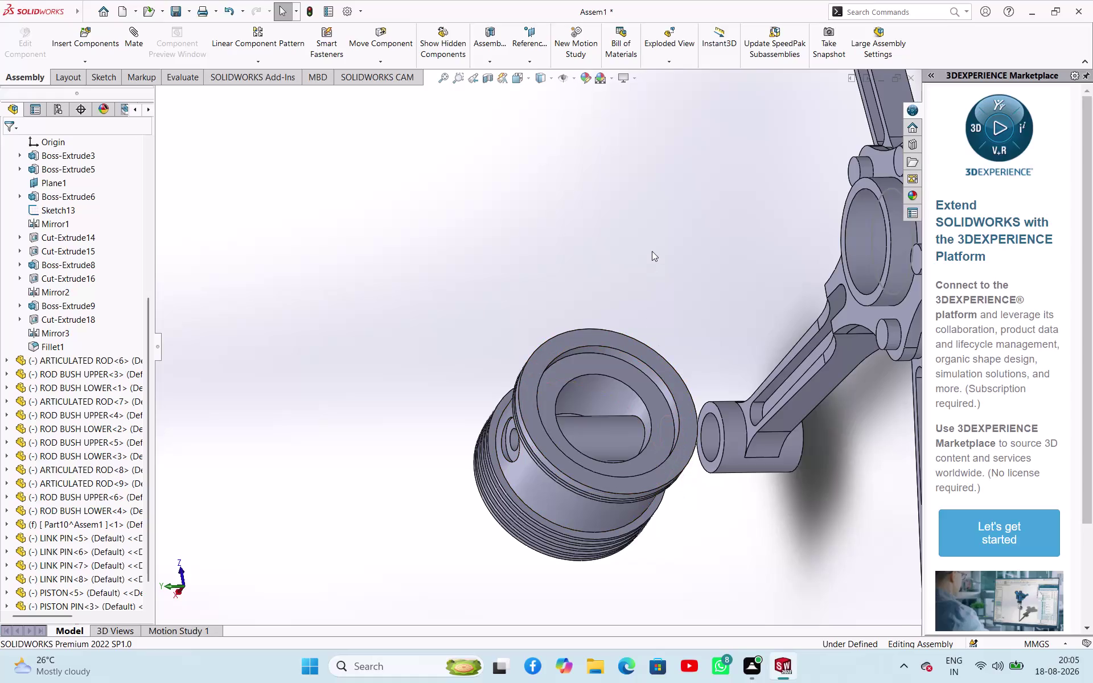
Look around the radial engine assembly, then switch to the PISTON part window.
middle_drag(652, 251, 590, 340)
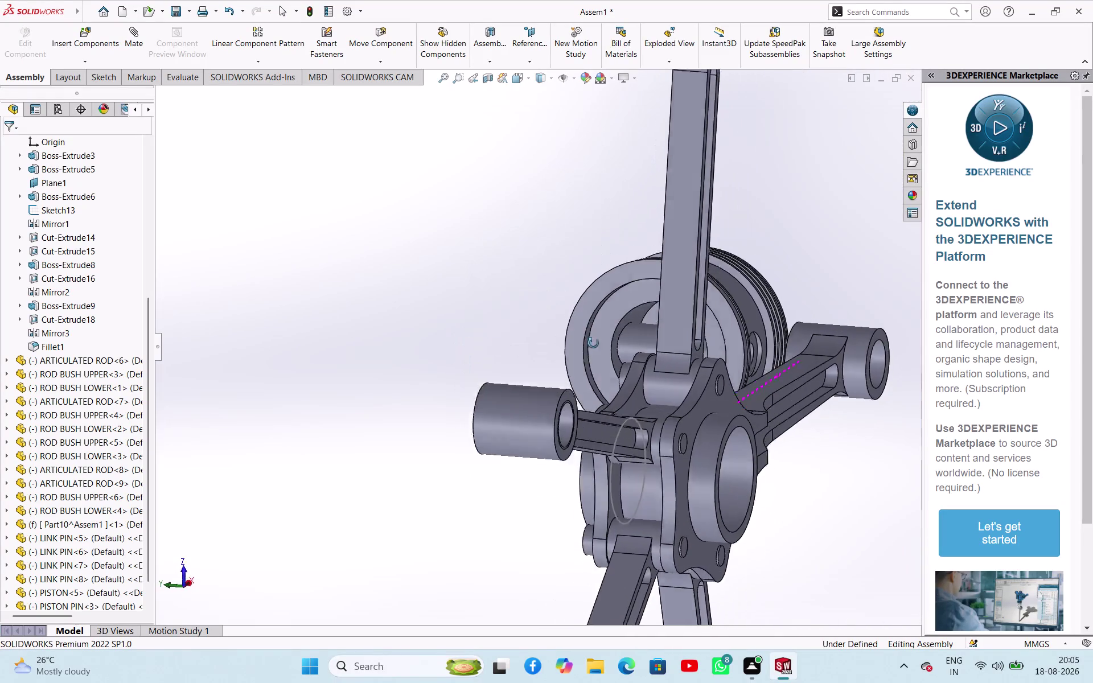
middle_drag(590, 340, 651, 349)
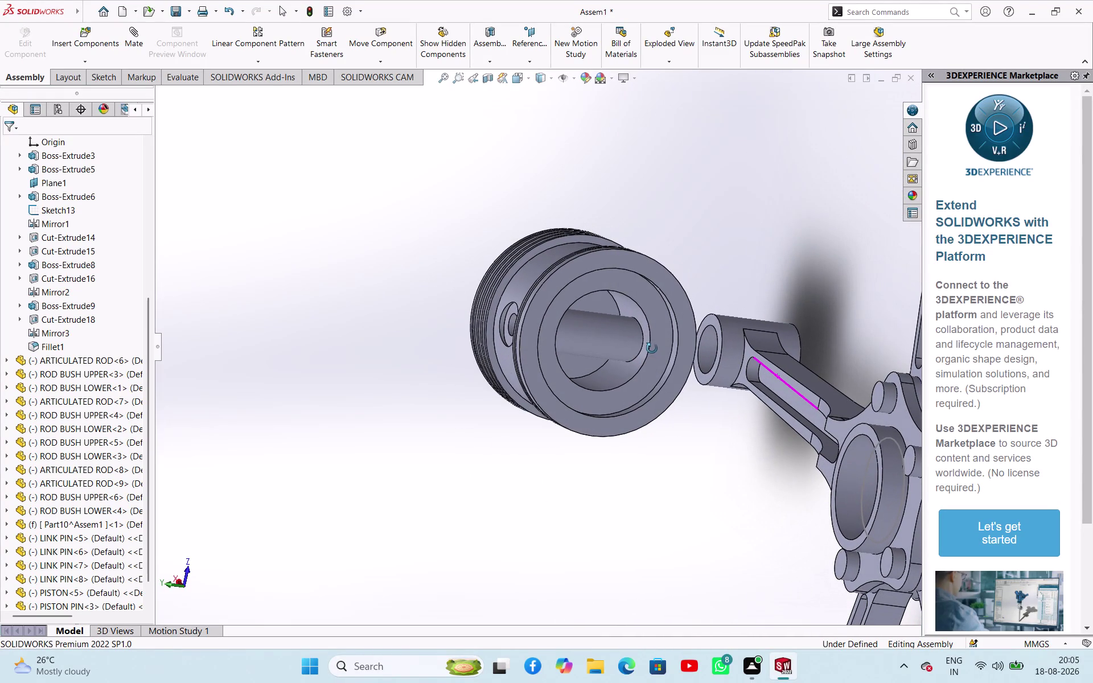
middle_drag(652, 349, 655, 349)
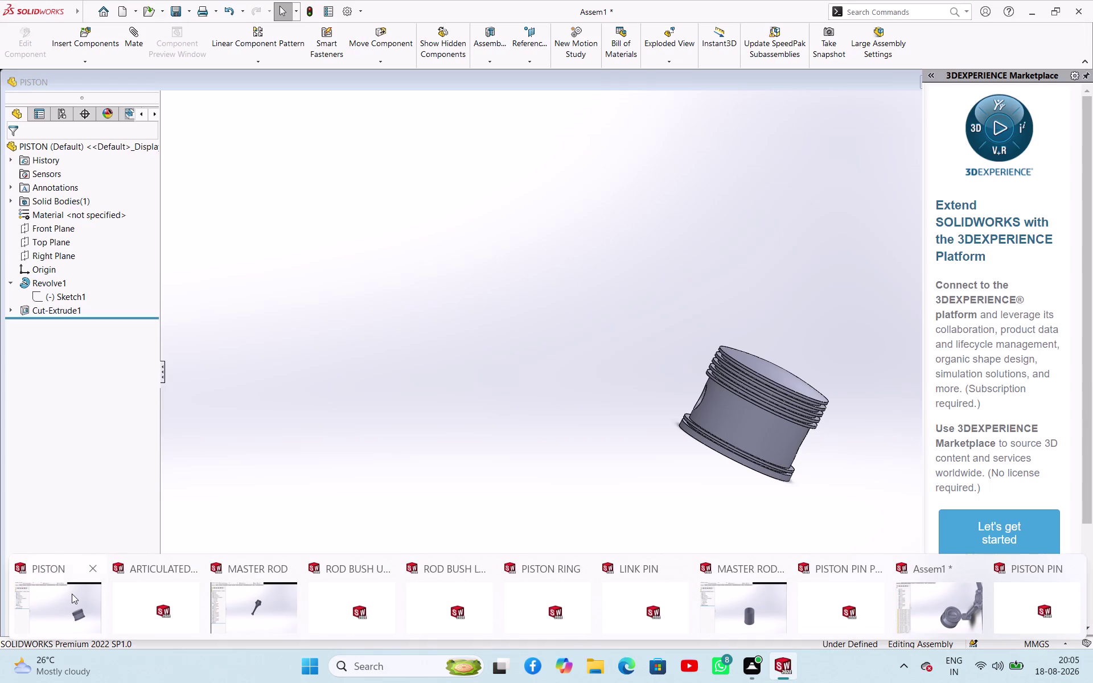
click(72, 594)
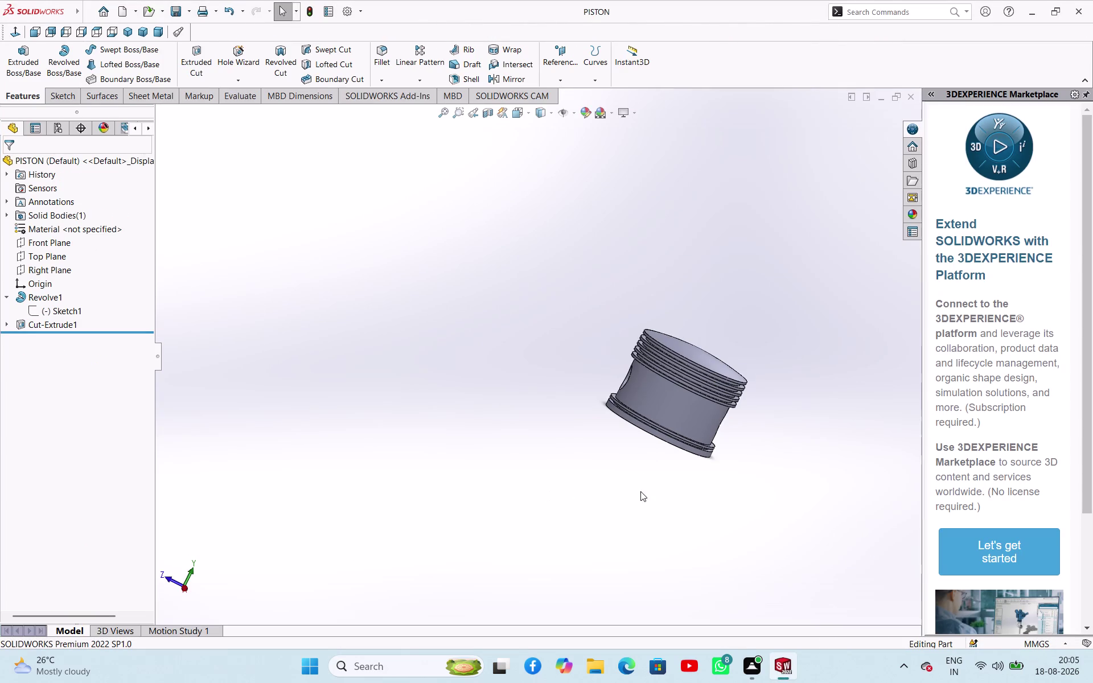
Open Sketch7 on the piston's Front Plane.
middle_drag(640, 492, 693, 265)
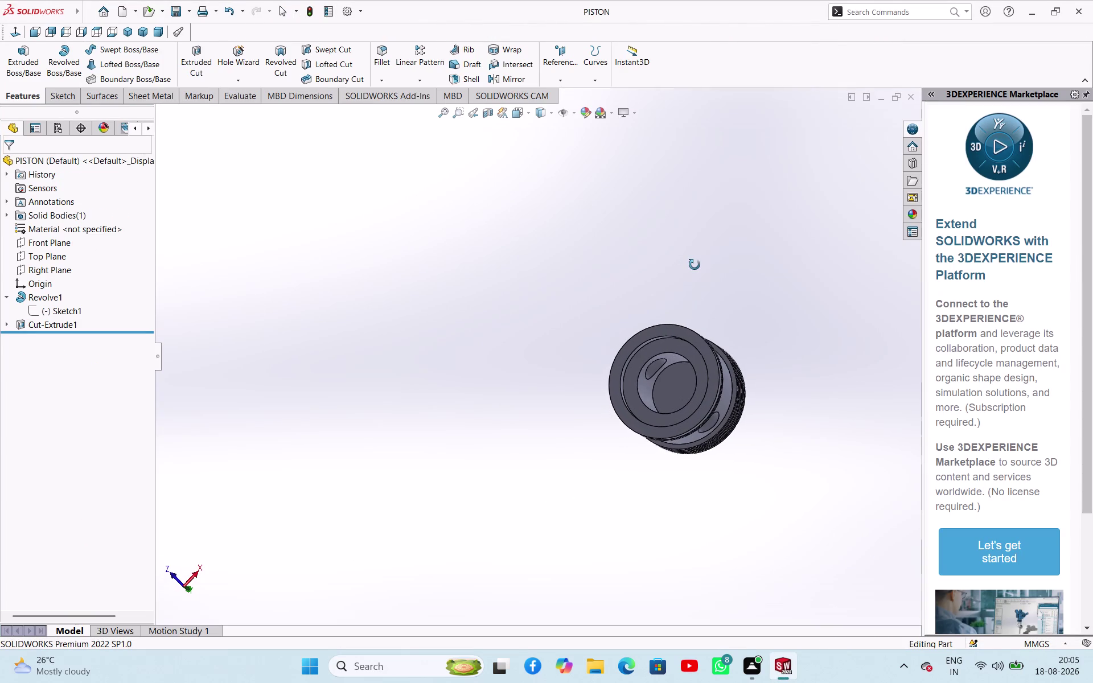
middle_drag(693, 265, 712, 281)
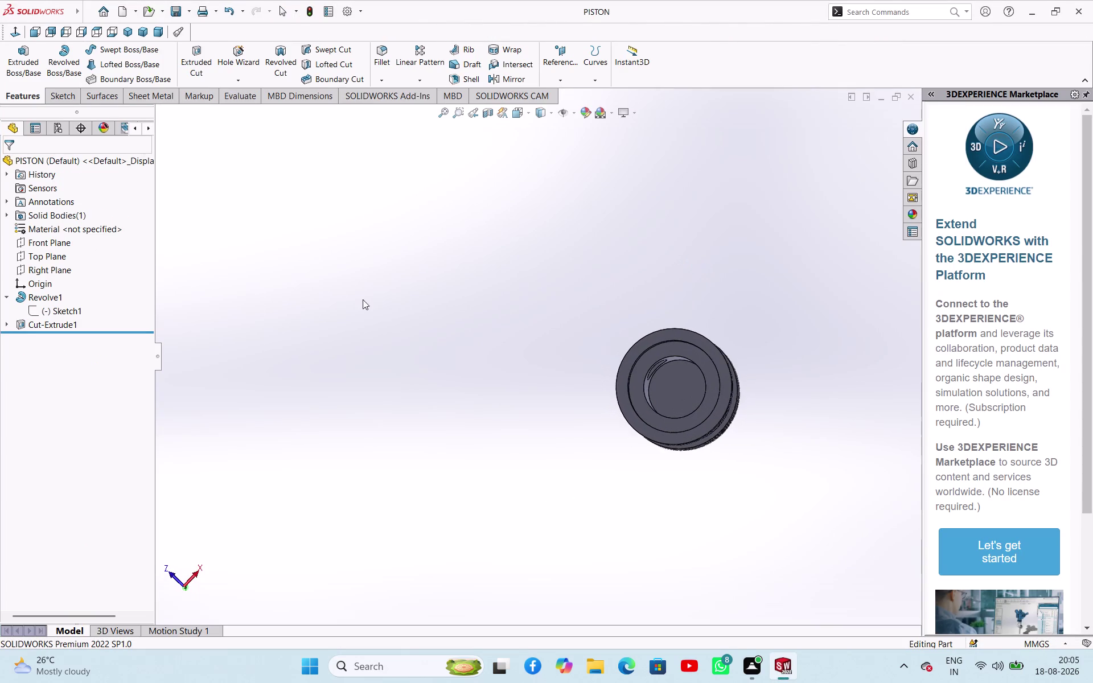
click(64, 248)
middle_drag(300, 278, 369, 399)
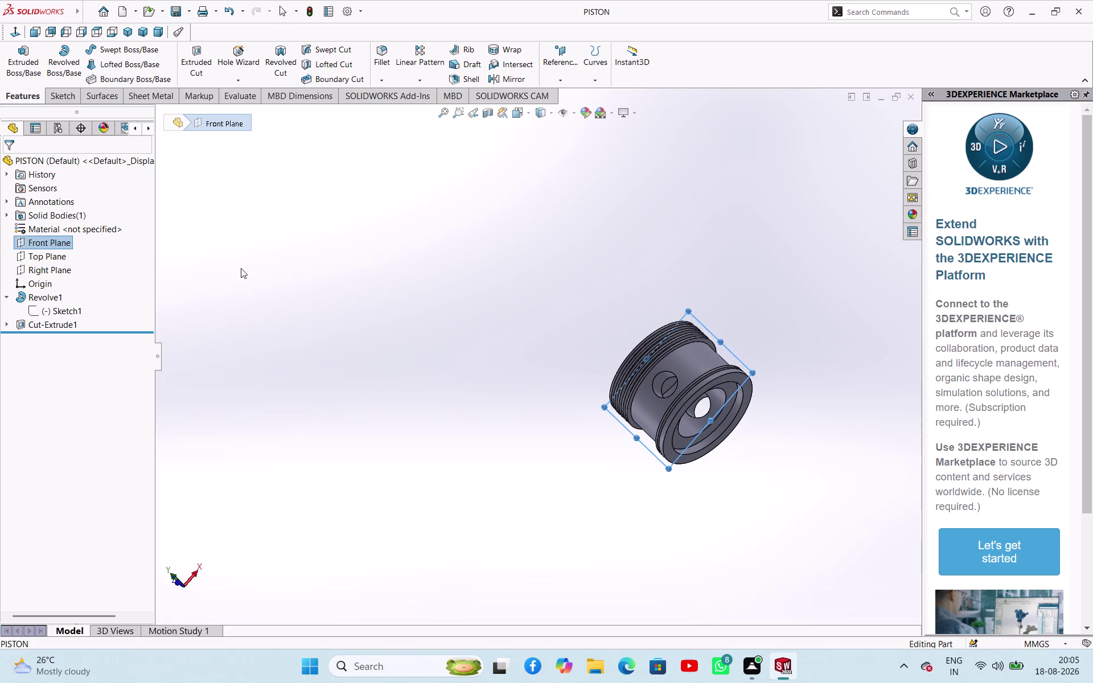
click(223, 258)
click(58, 241)
click(75, 218)
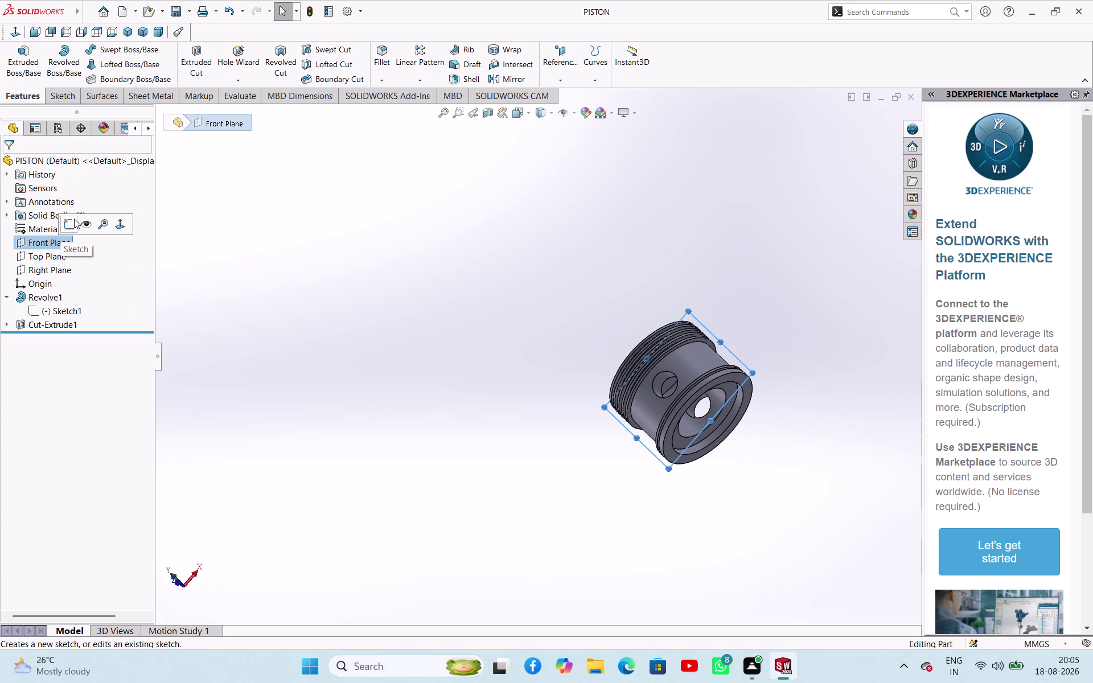
scroll(up, 3)
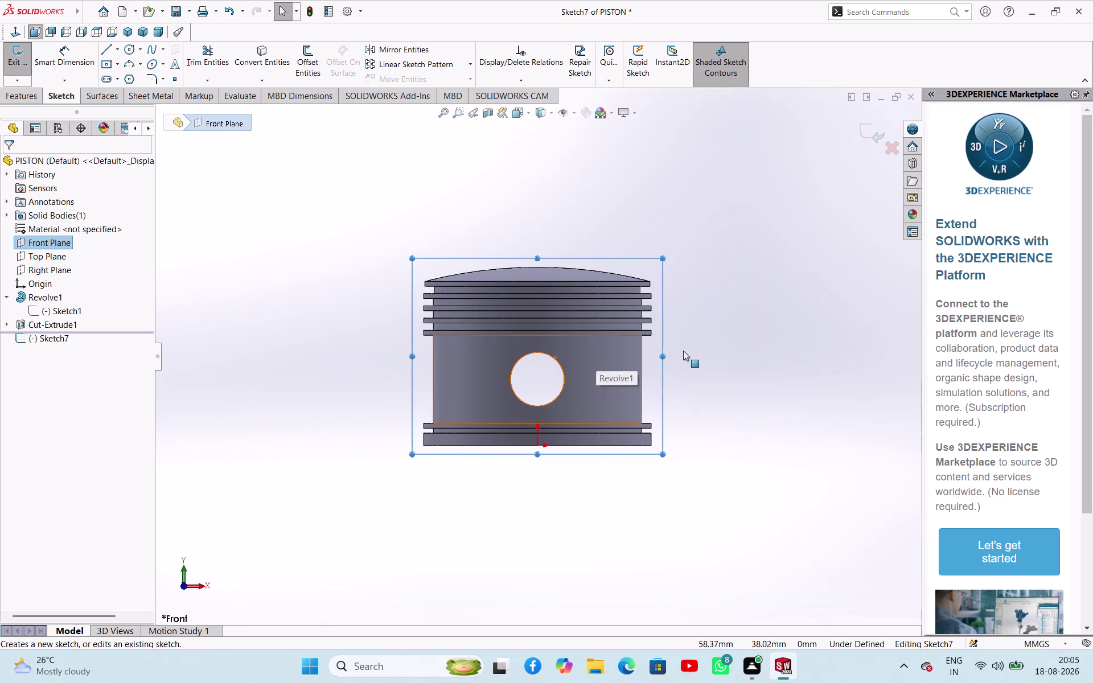
Discard the empty Sketch7 and start a new reference plane.
middle_drag(775, 348, 637, 239)
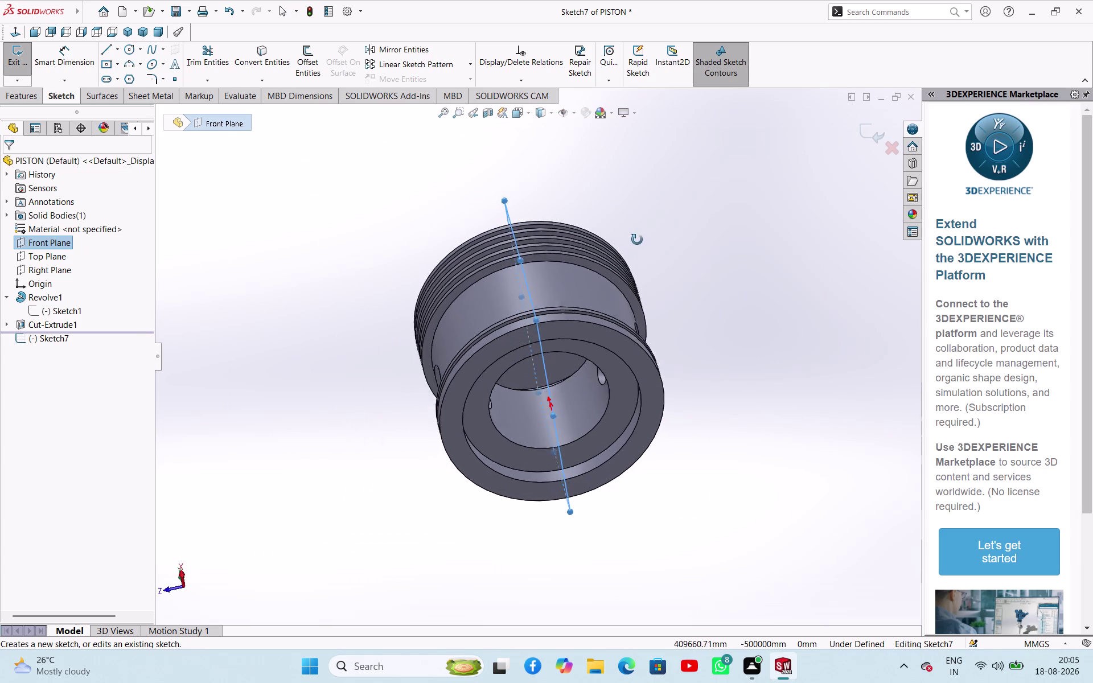
middle_drag(637, 239, 640, 231)
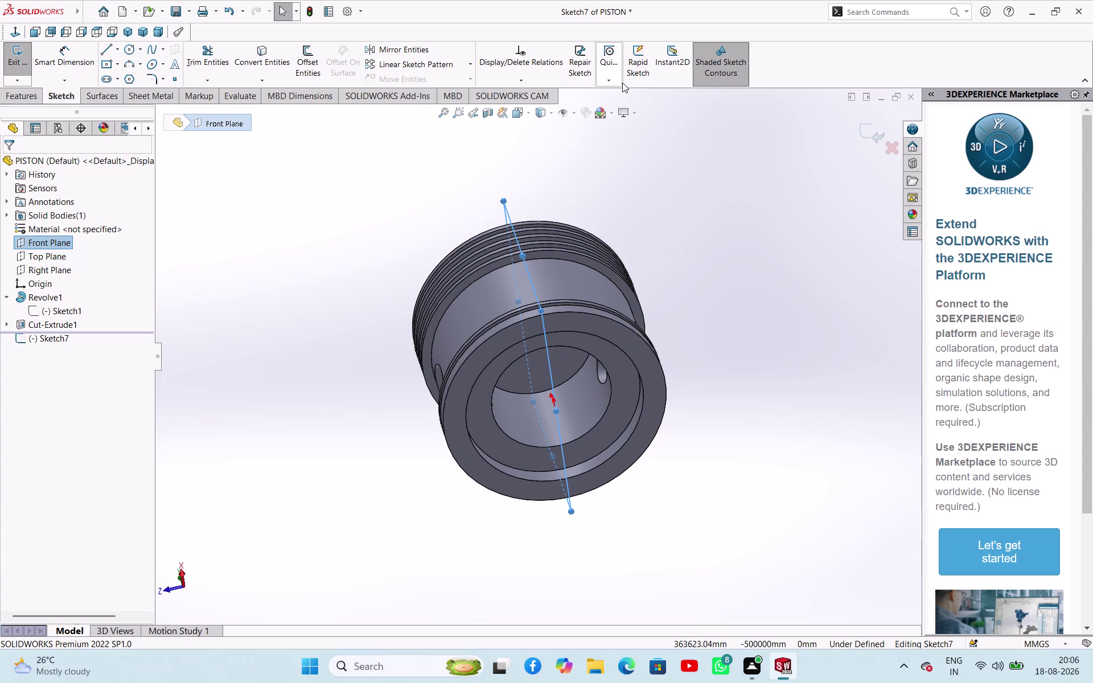
click(24, 59)
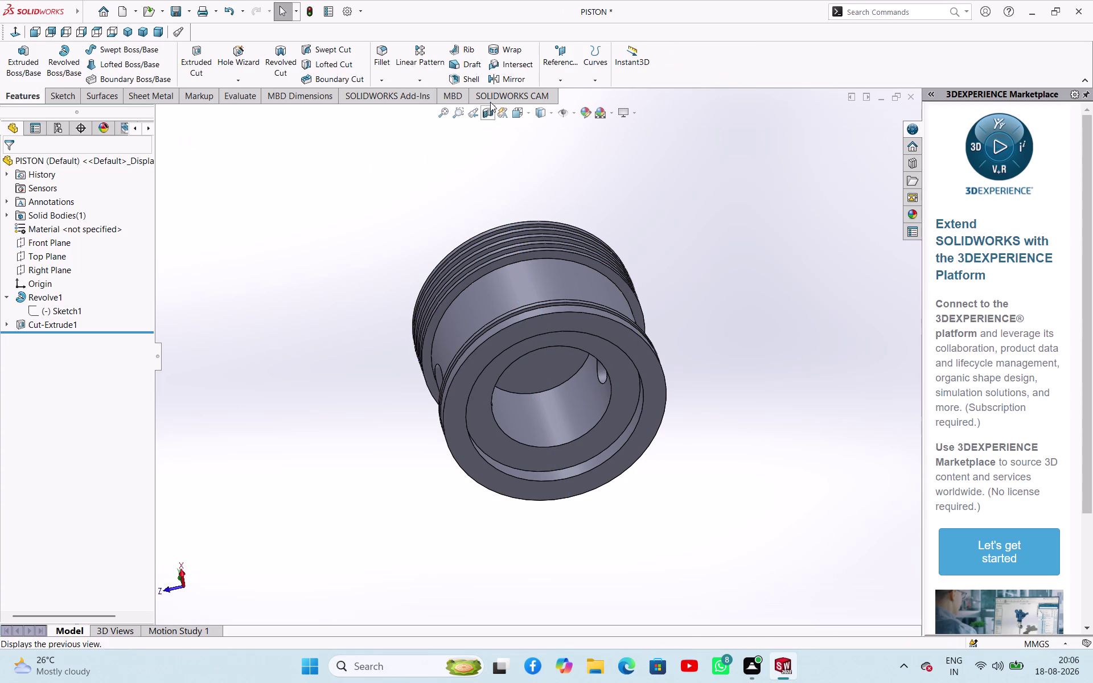
click(552, 55)
click(567, 97)
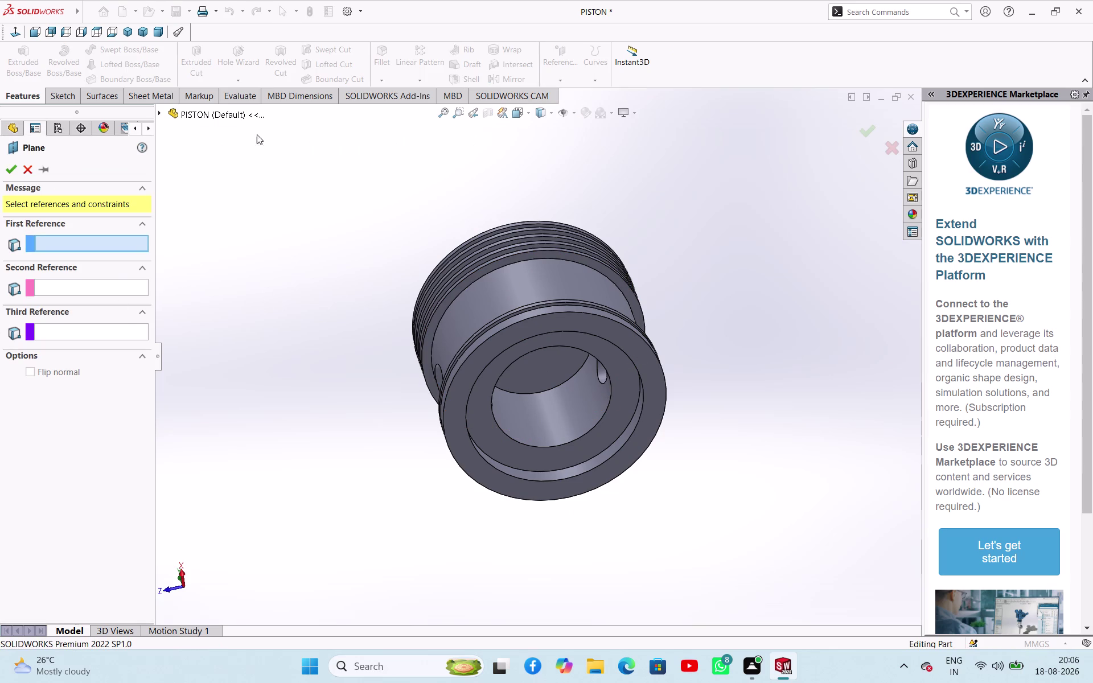
Create Plane2 offset 17.5 mm from the Front Plane and select it.
click(161, 113)
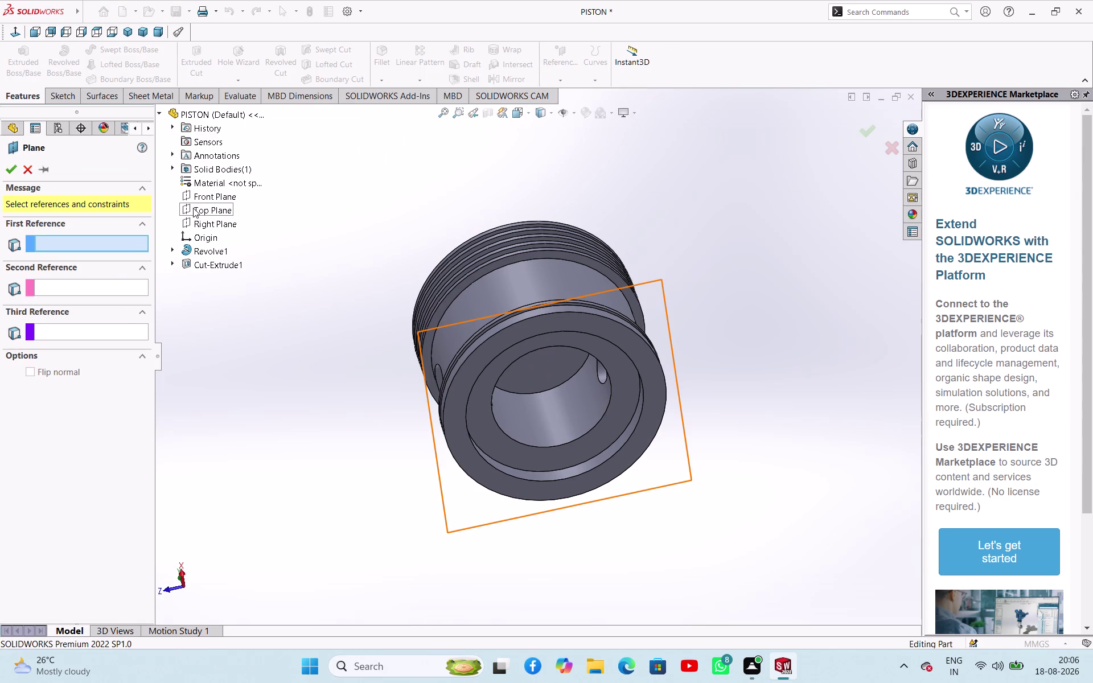
click(198, 198)
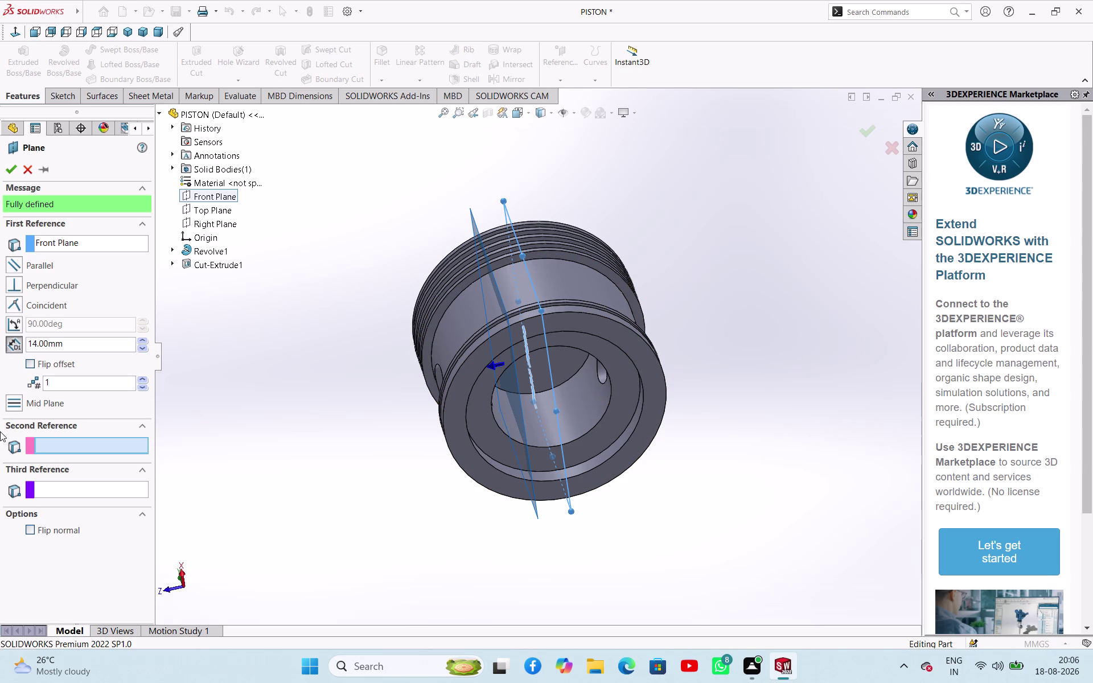
double_click(108, 345)
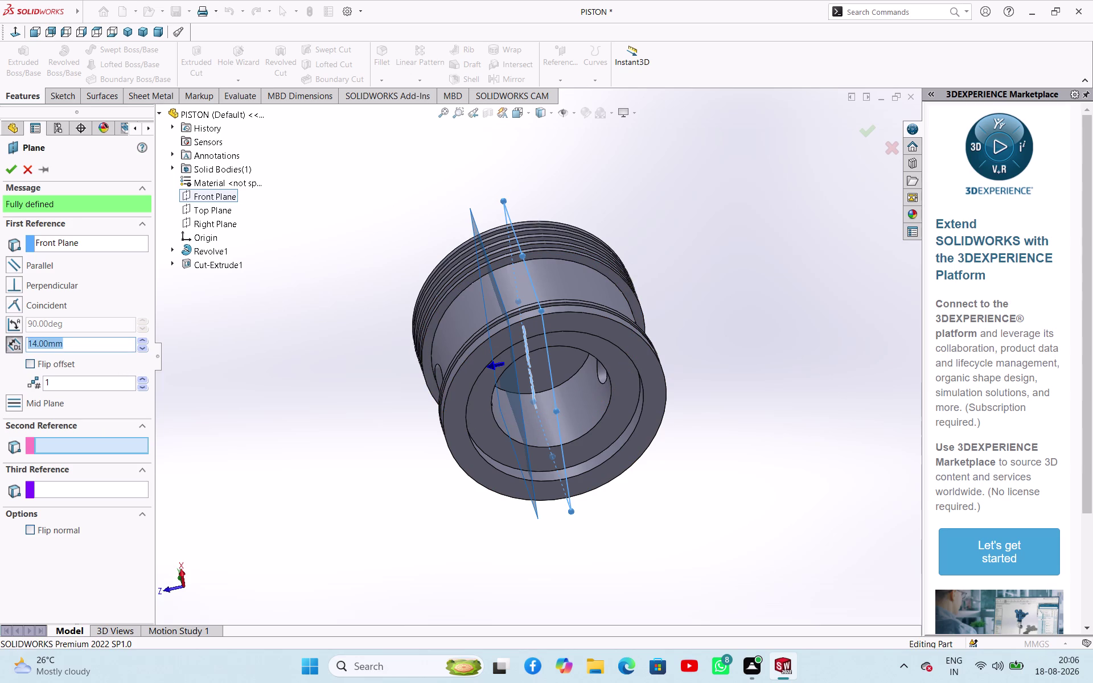
text(17.5)
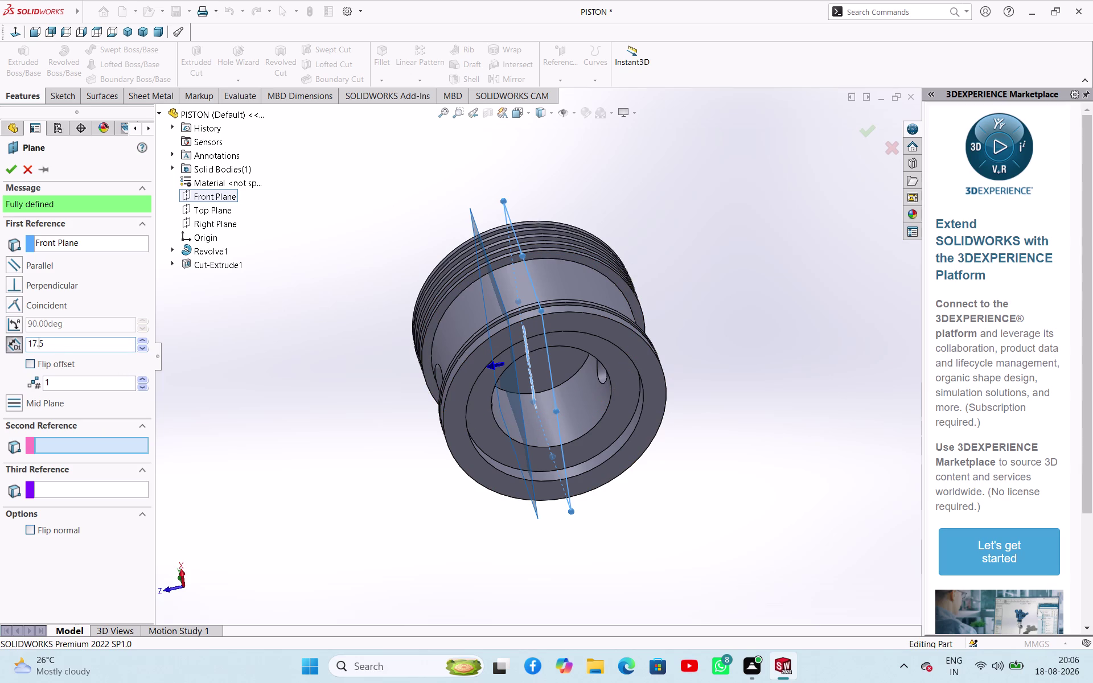
key(Return)
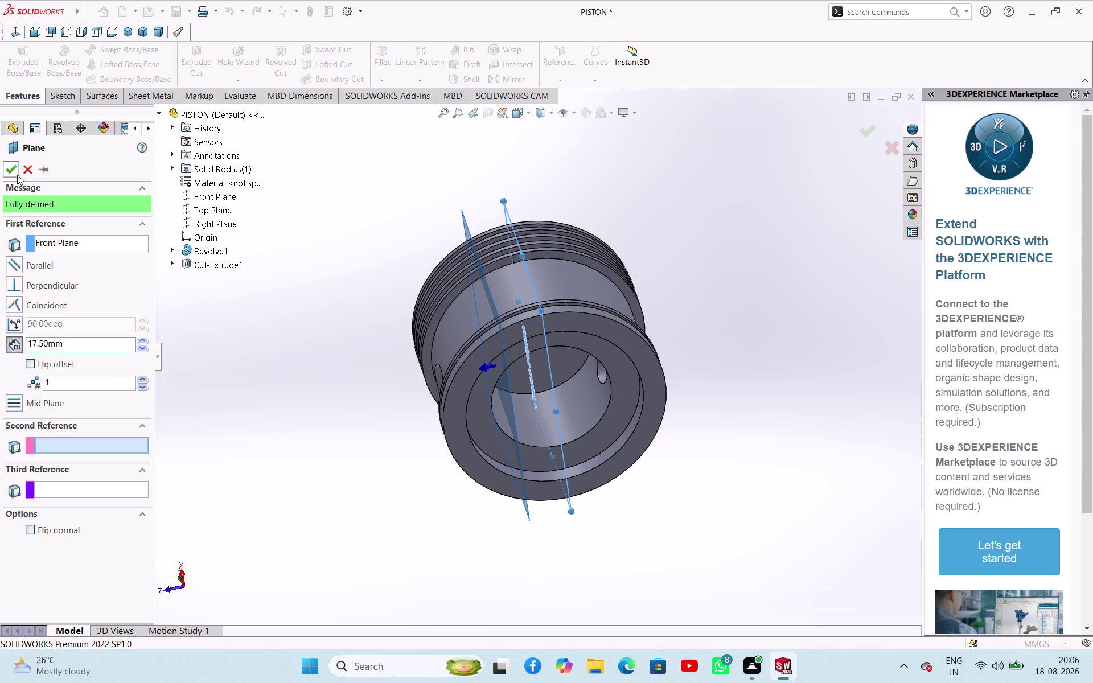
click(17, 174)
click(279, 288)
middle_drag(307, 307, 282, 273)
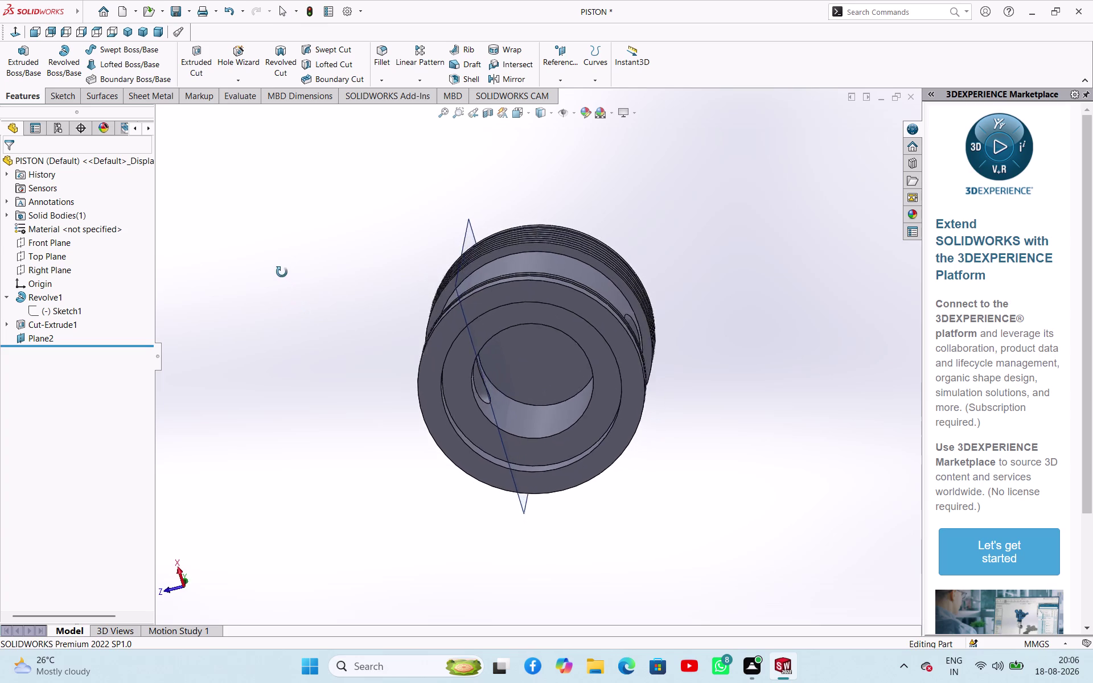
middle_drag(282, 273, 310, 280)
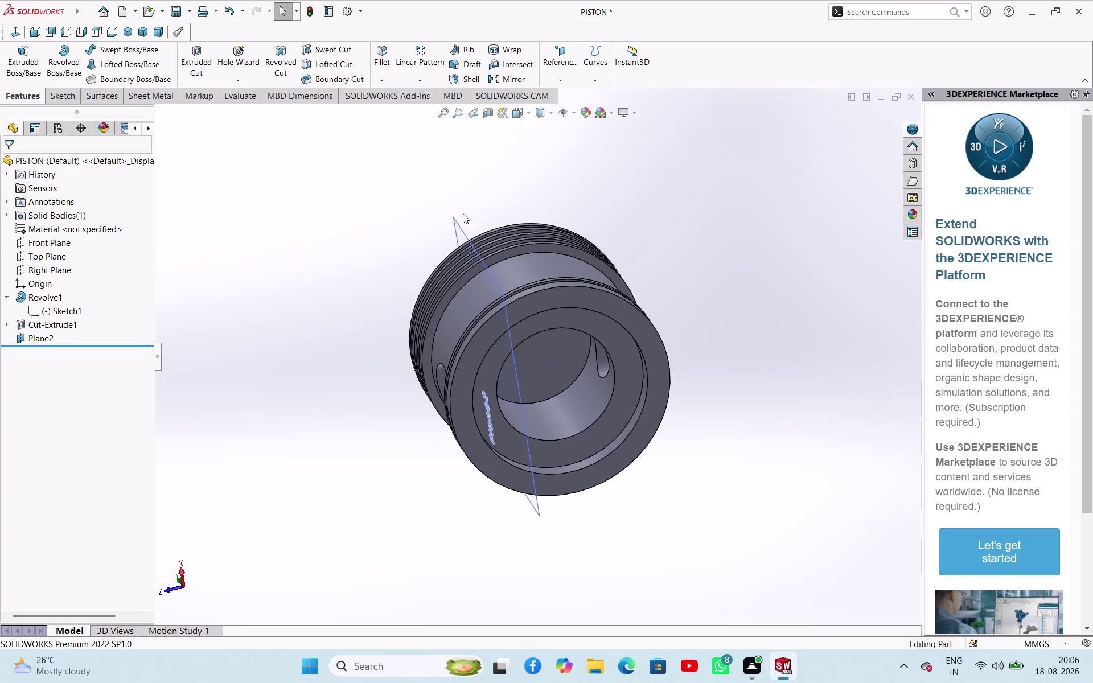
click(457, 230)
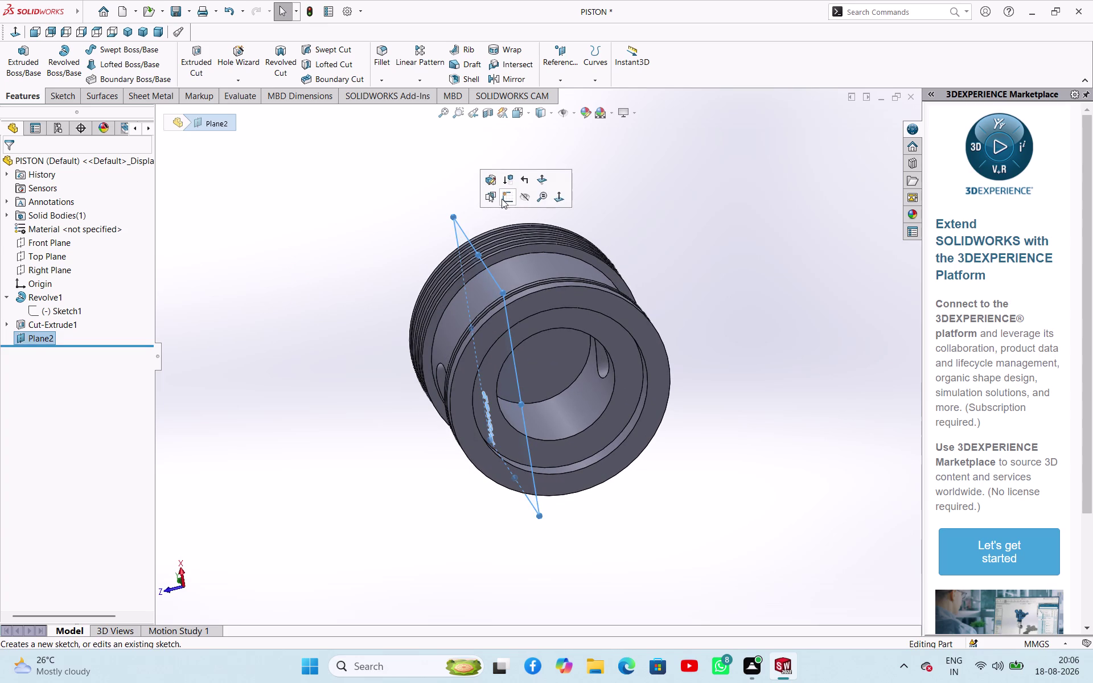
Start a sketch on Plane2 and draw a circle centred on the pin hole.
click(502, 199)
click(217, 250)
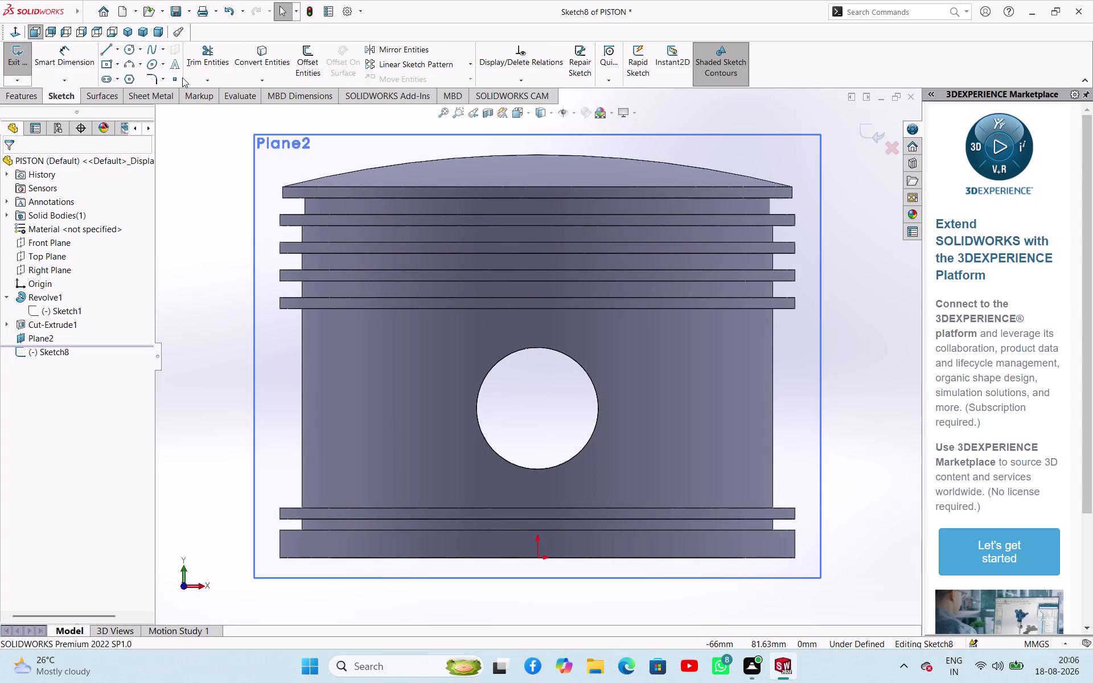
click(131, 52)
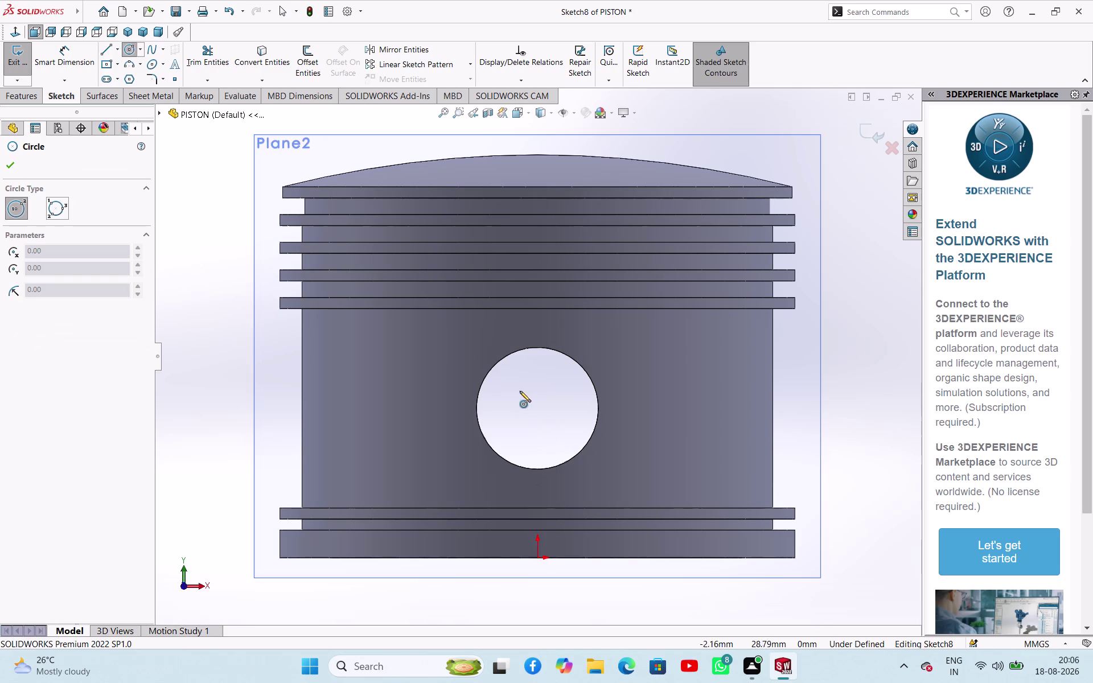
click(536, 412)
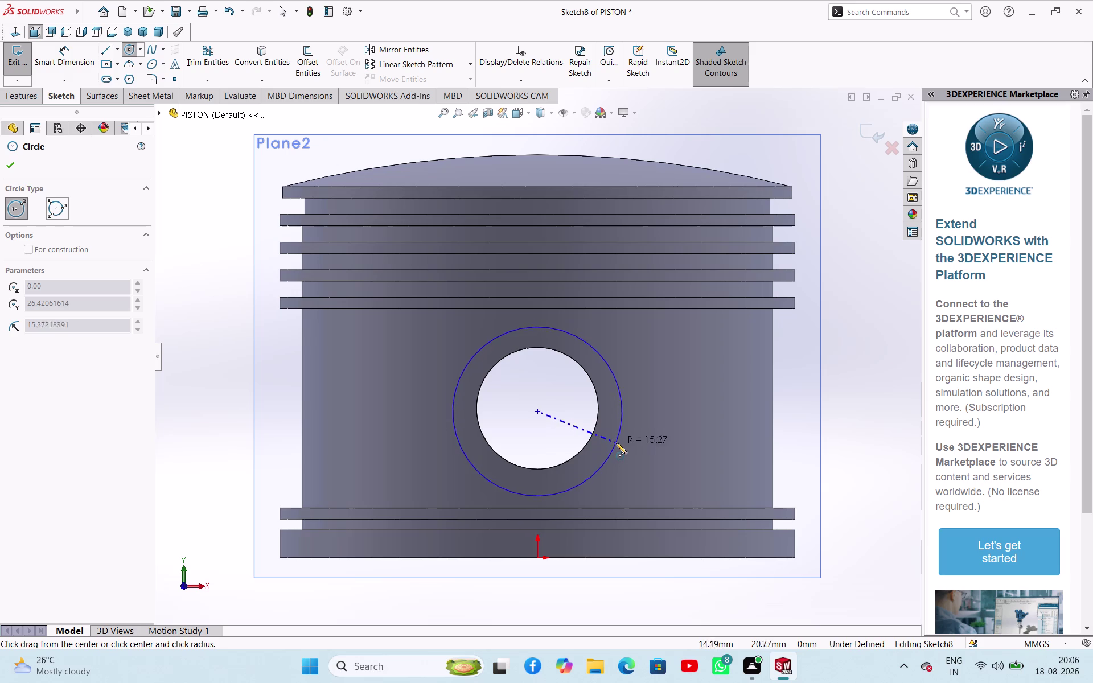
click(635, 432)
right_click(223, 339)
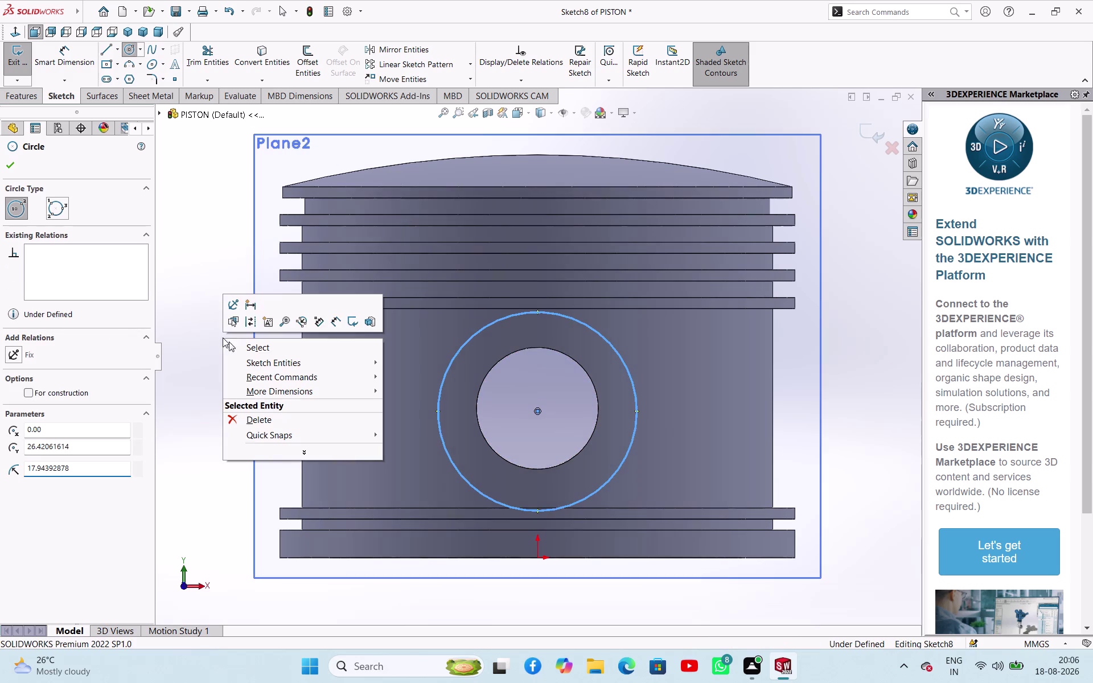
click(231, 342)
right_drag(220, 350, 219, 267)
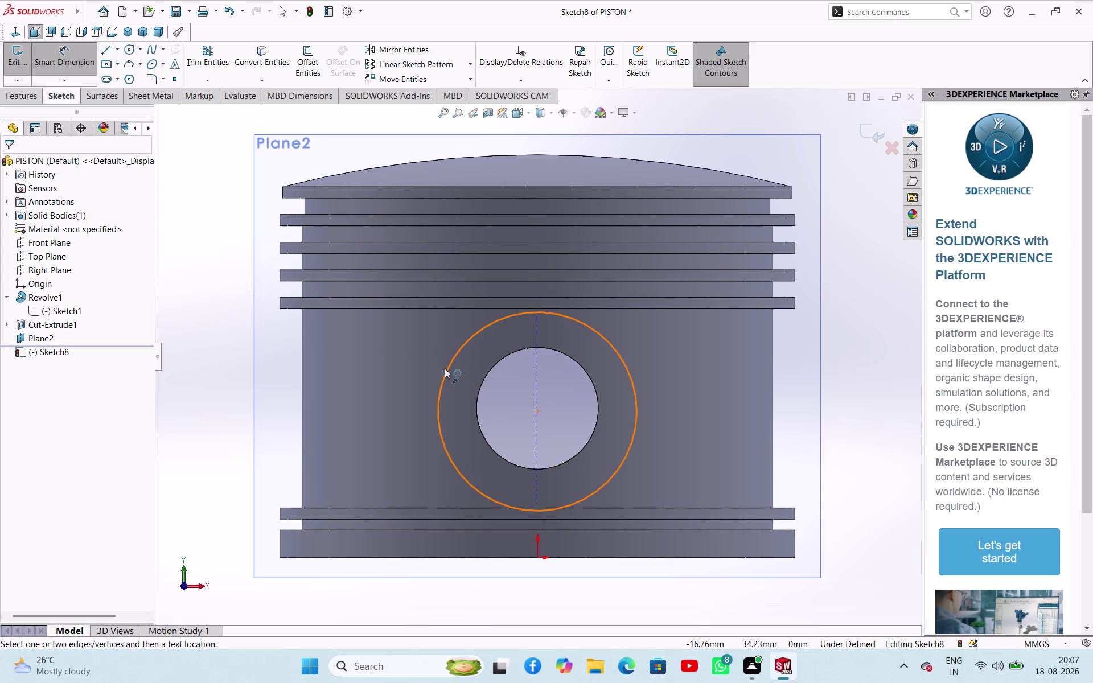
Dimension the circle to 39 mm diameter and exit the sketch.
click(445, 368)
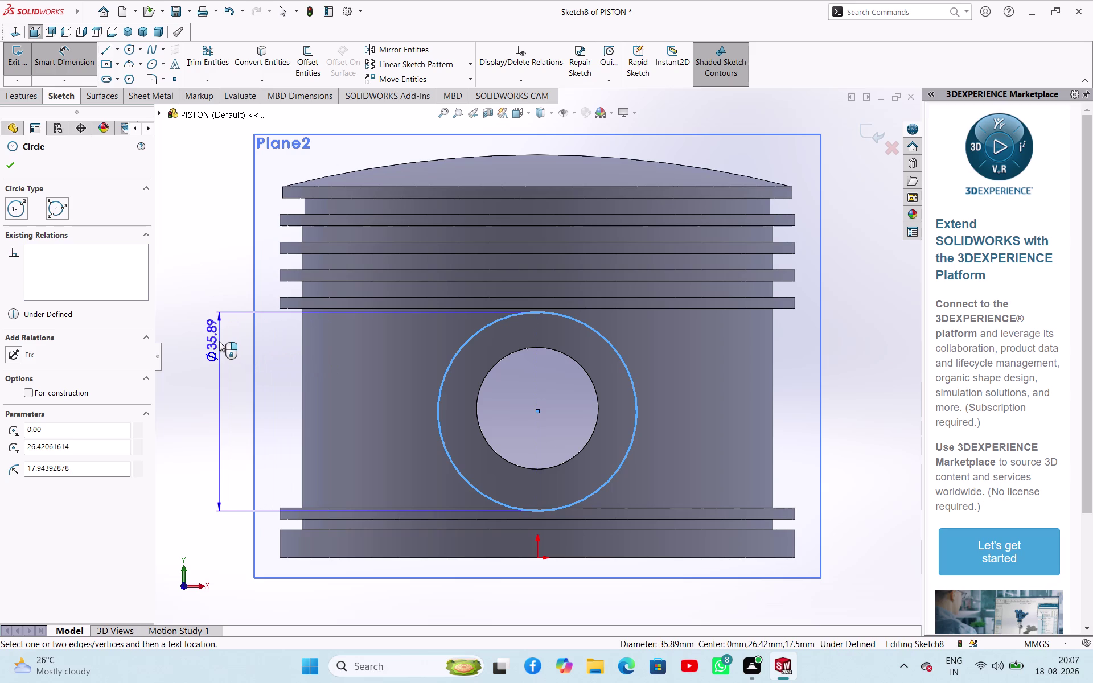
click(219, 341)
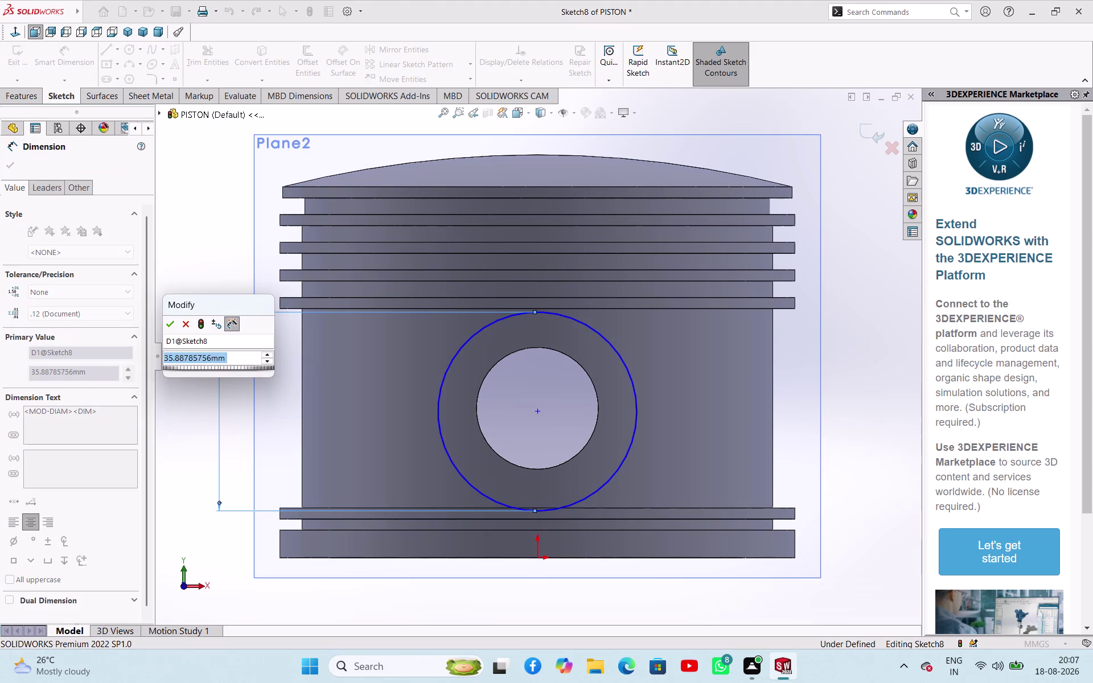
text(39)
key(Return)
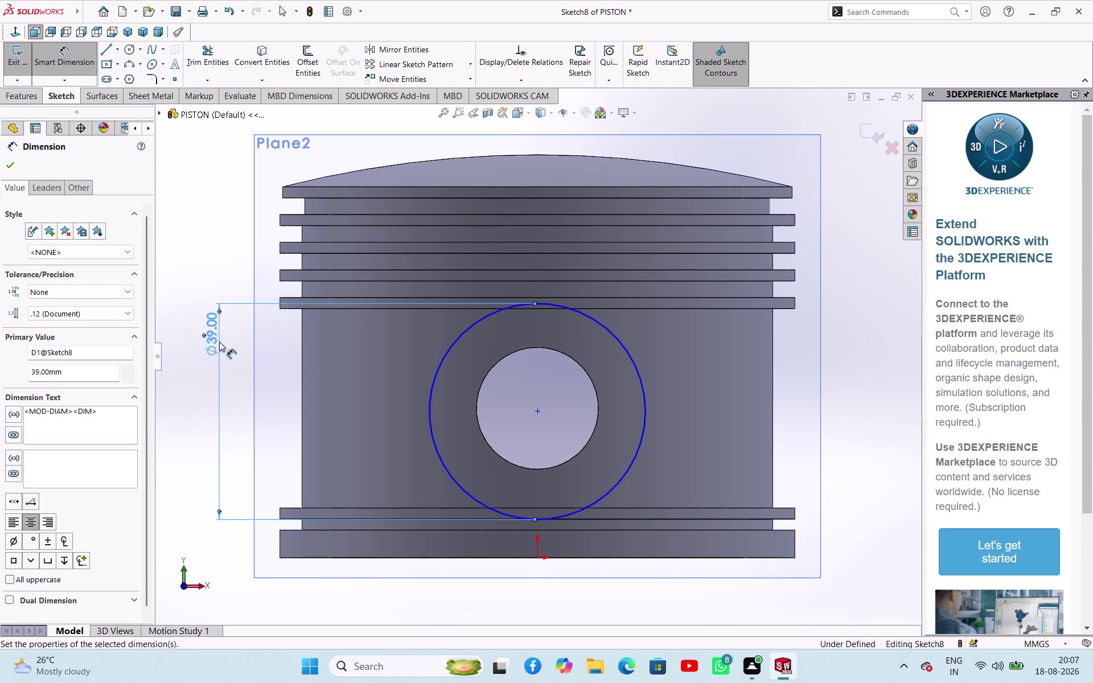
click(23, 54)
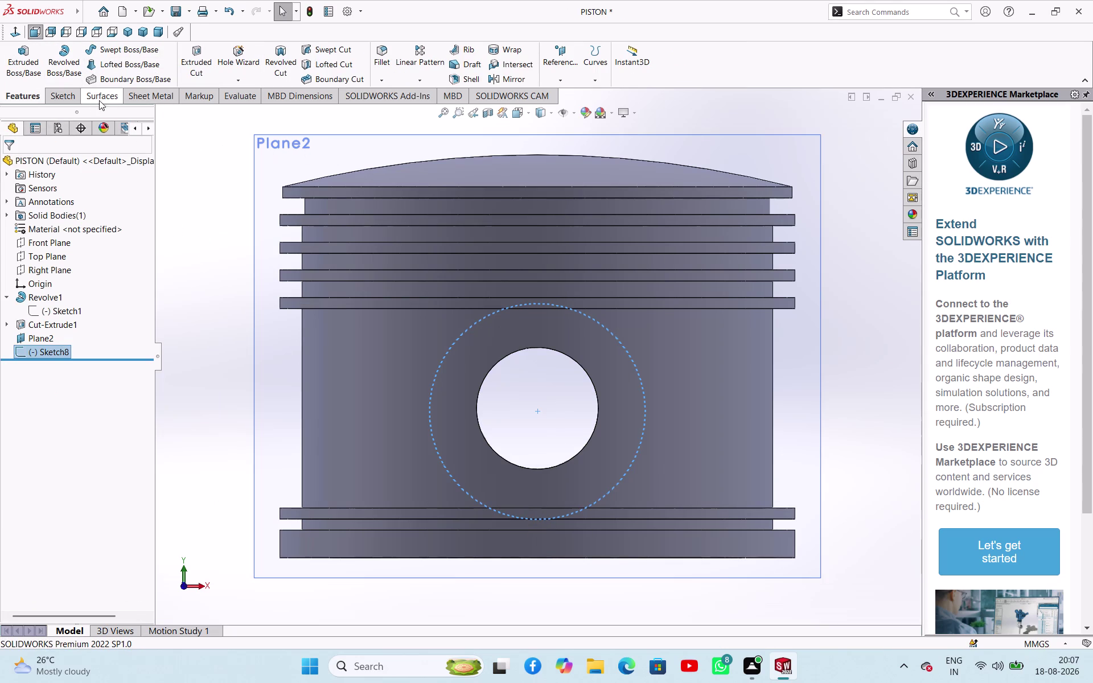
click(72, 100)
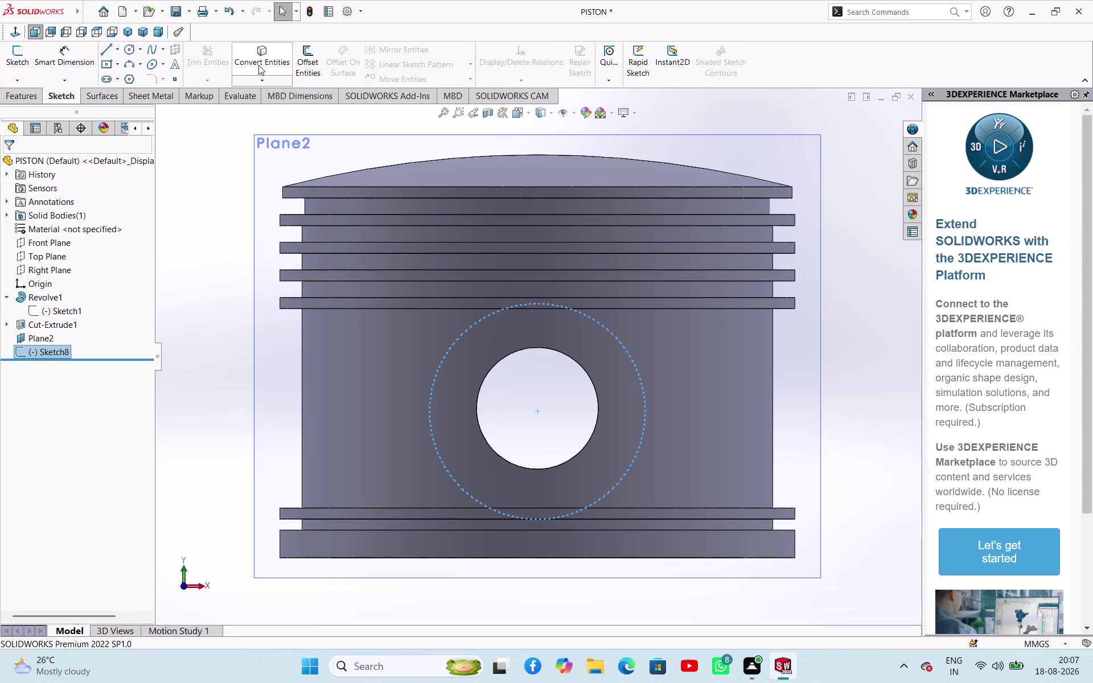
Convert the pin hole's edge into Sketch8 as an inner circle.
click(258, 61)
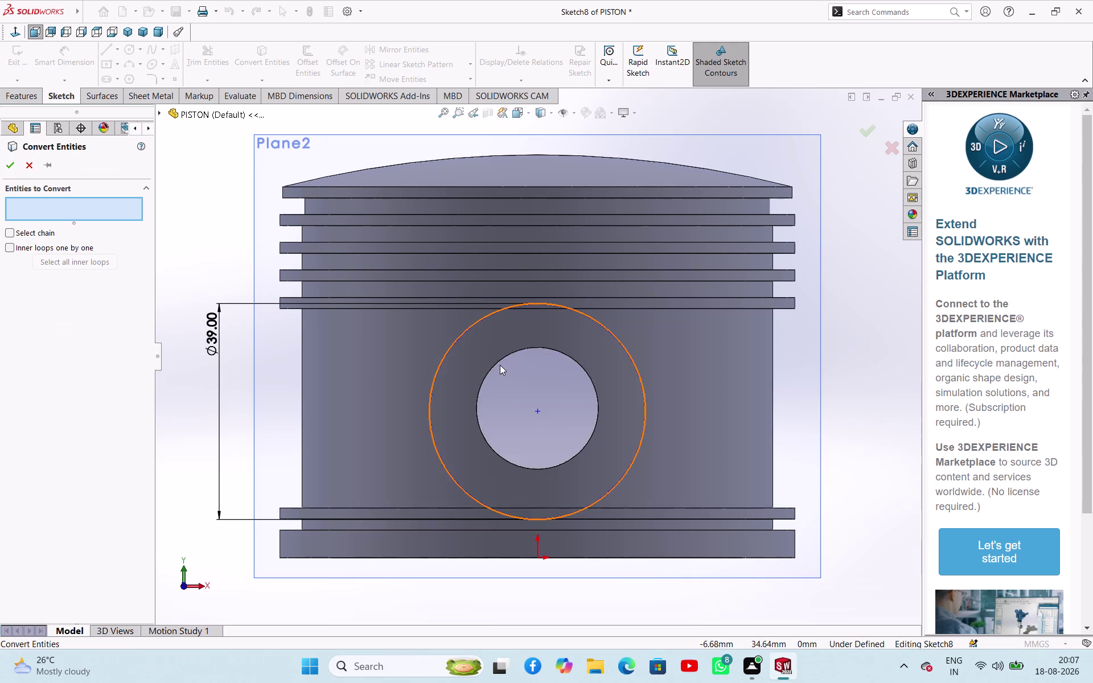
click(503, 359)
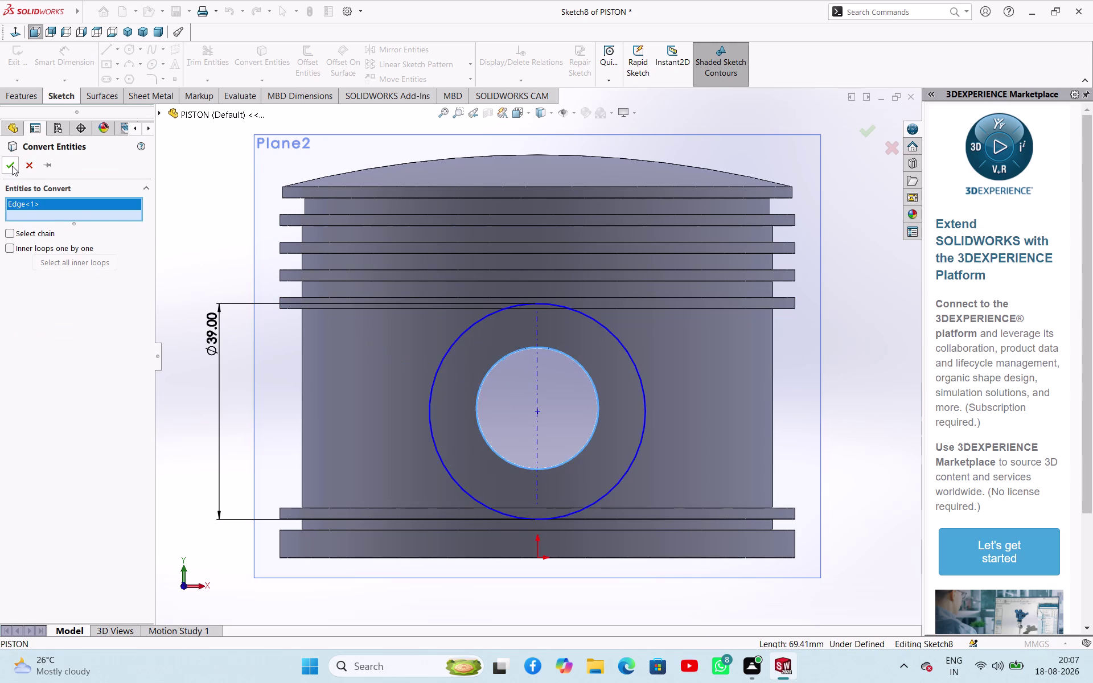
click(12, 165)
click(193, 288)
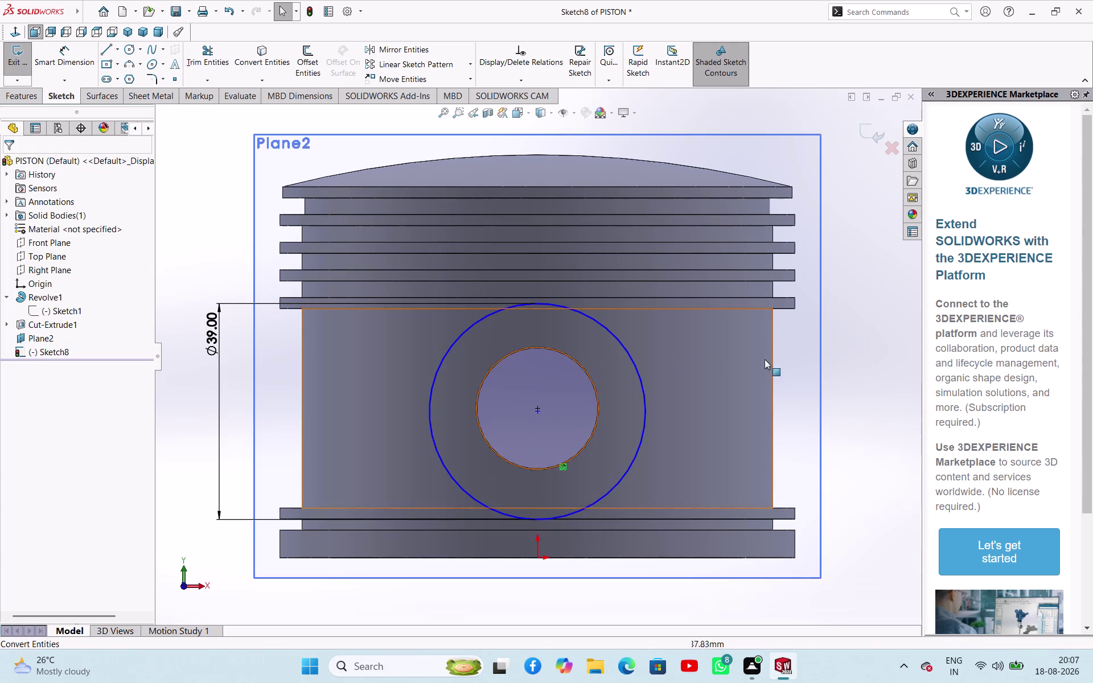
middle_drag(843, 369, 764, 315)
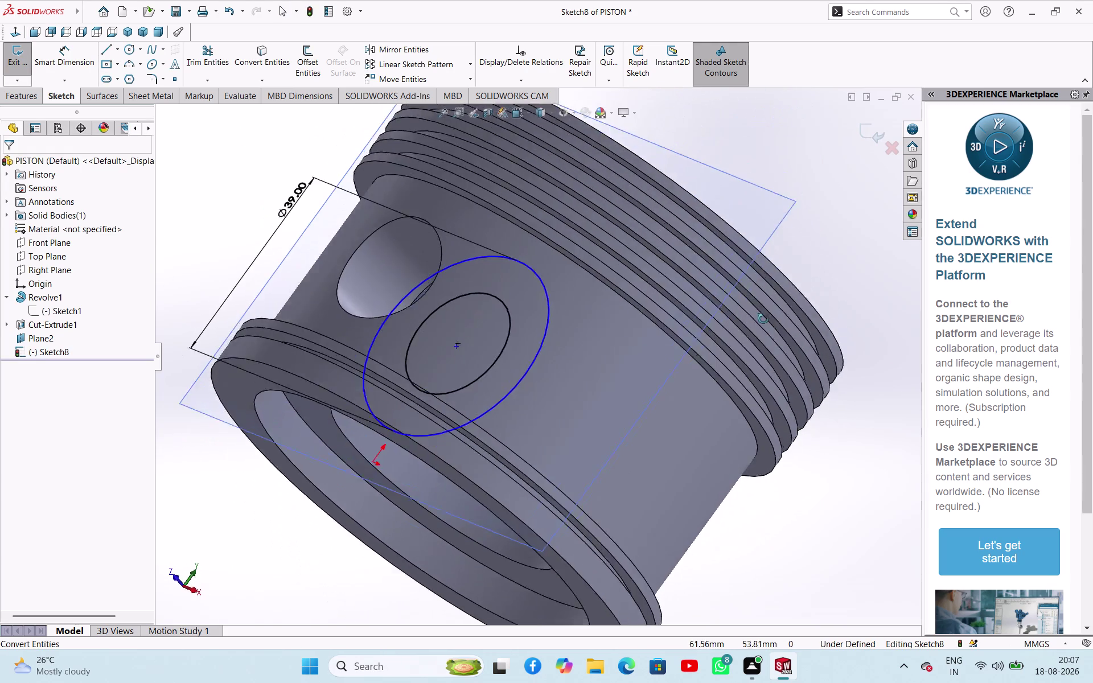
Exit Sketch8 and start a boss extrude using its ring profile.
middle_drag(765, 315, 744, 349)
click(18, 60)
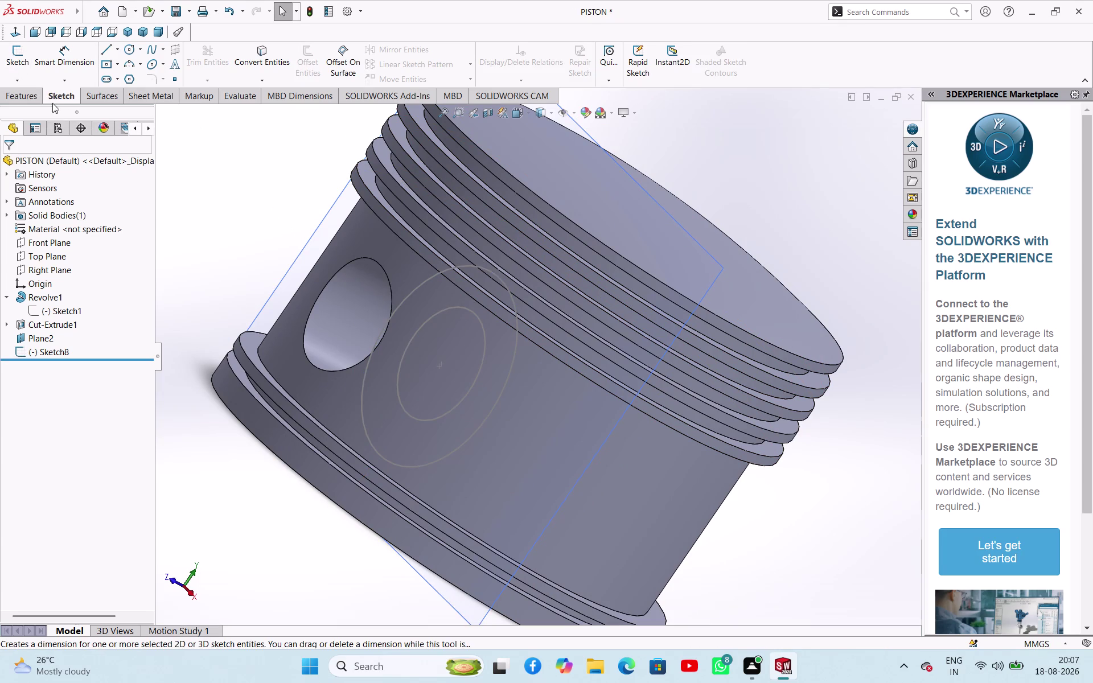
click(24, 98)
click(28, 58)
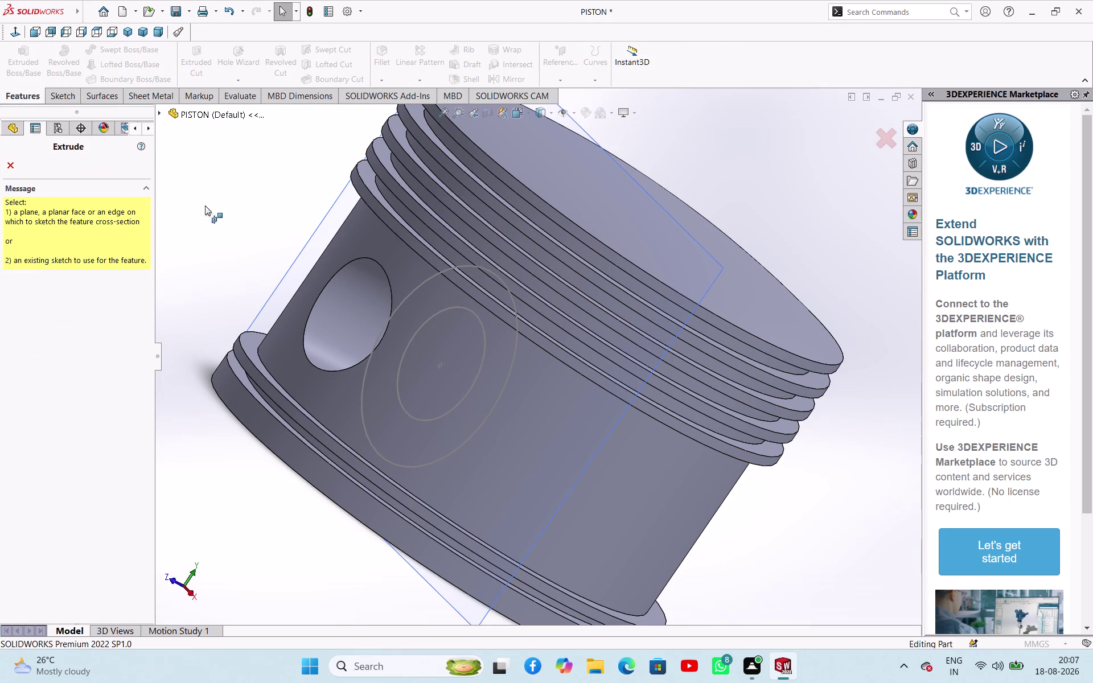
click(506, 379)
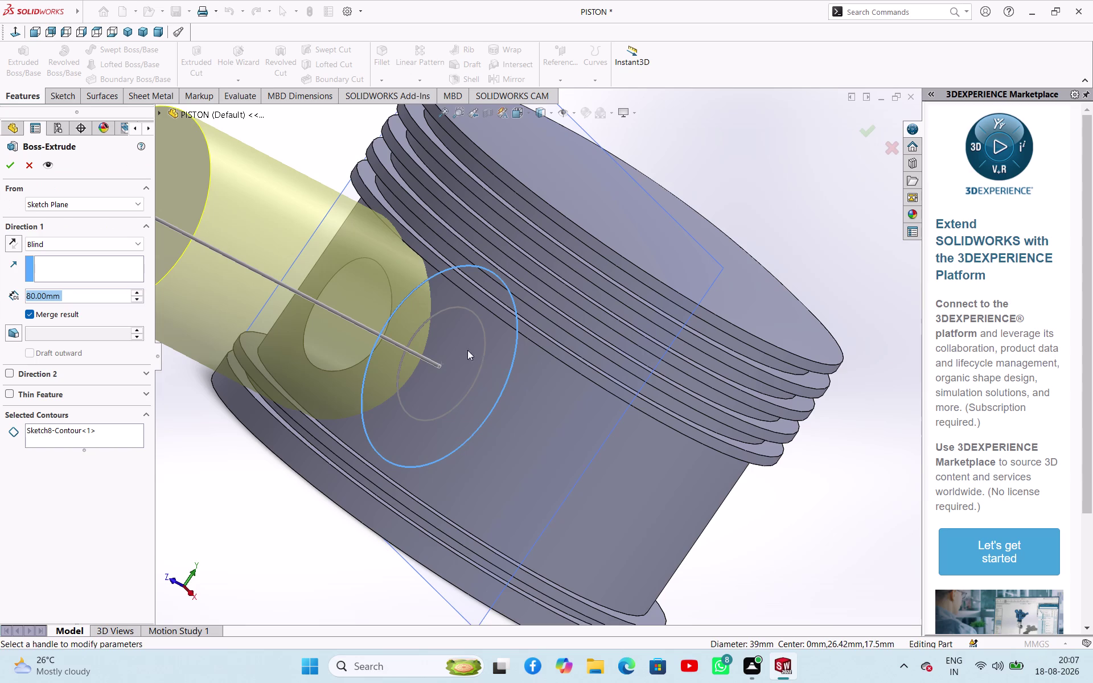
middle_drag(451, 338, 476, 376)
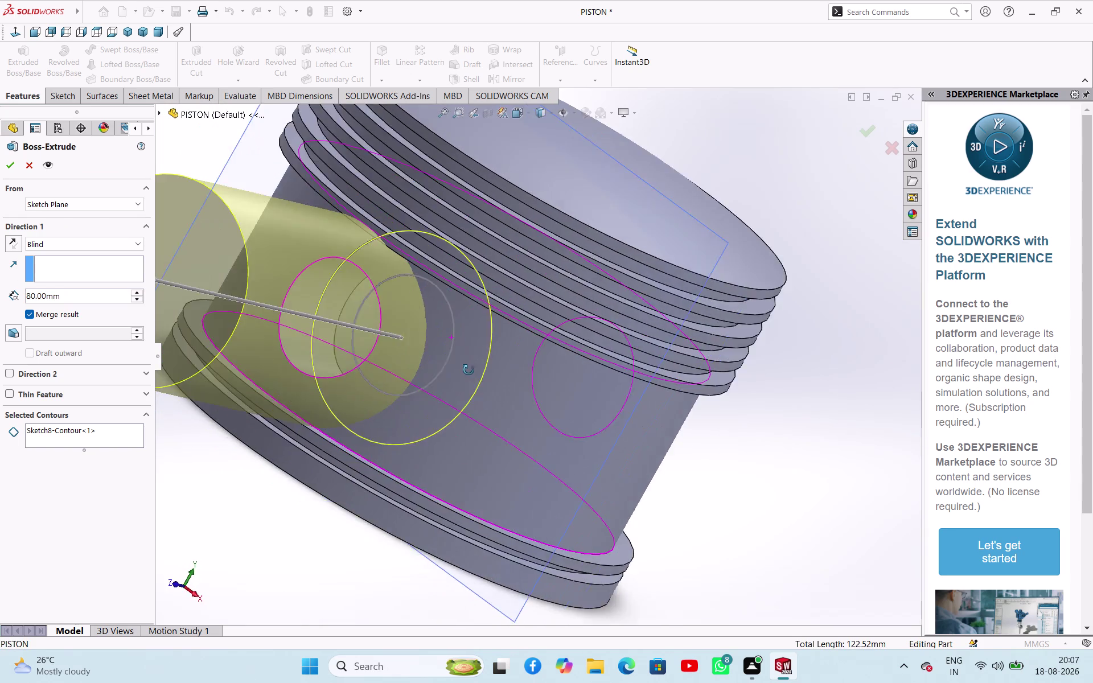
middle_drag(477, 376, 445, 308)
scroll(up, 3)
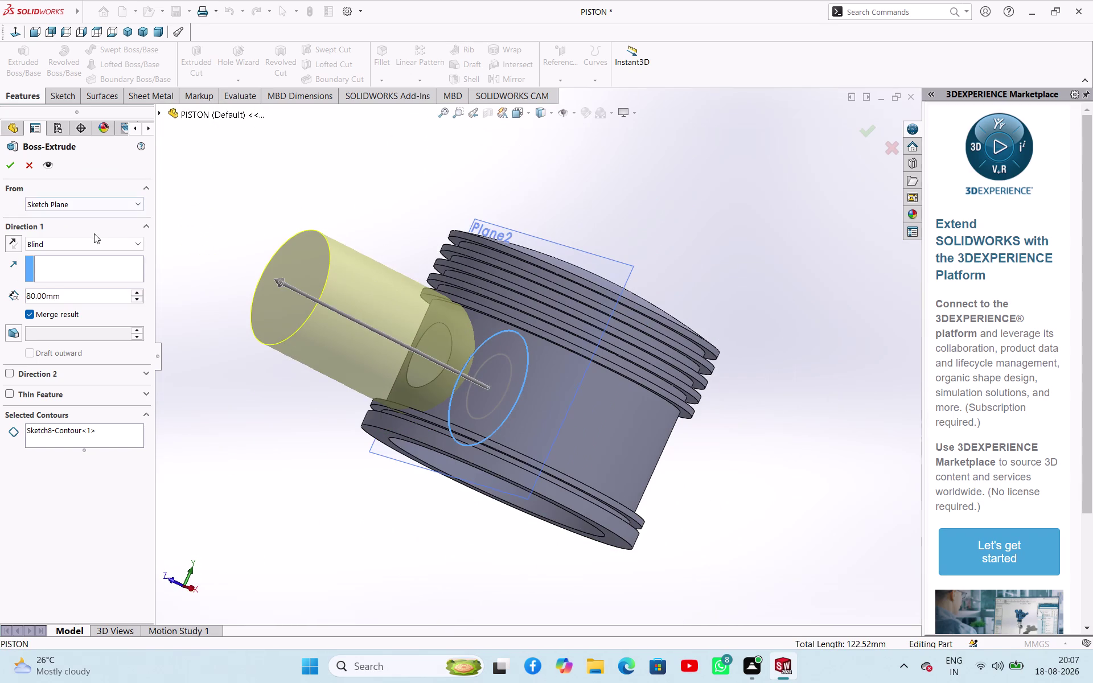
Try Up To Surface end and surface start conditions, then cancel the extrude.
click(101, 245)
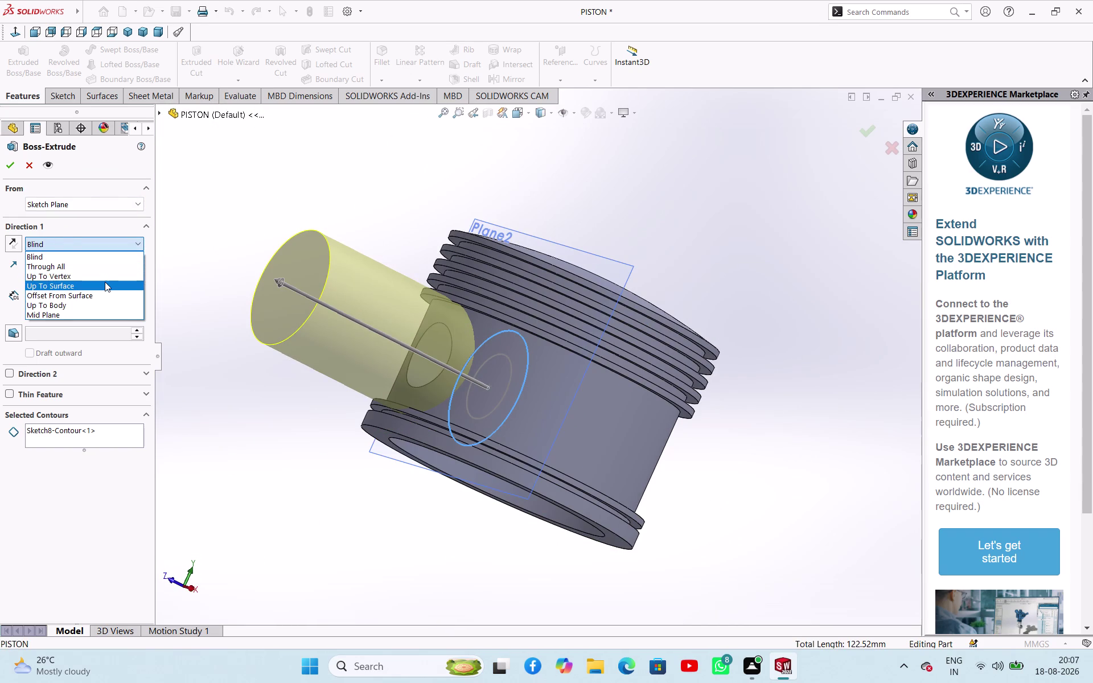
click(105, 282)
middle_drag(269, 319, 289, 209)
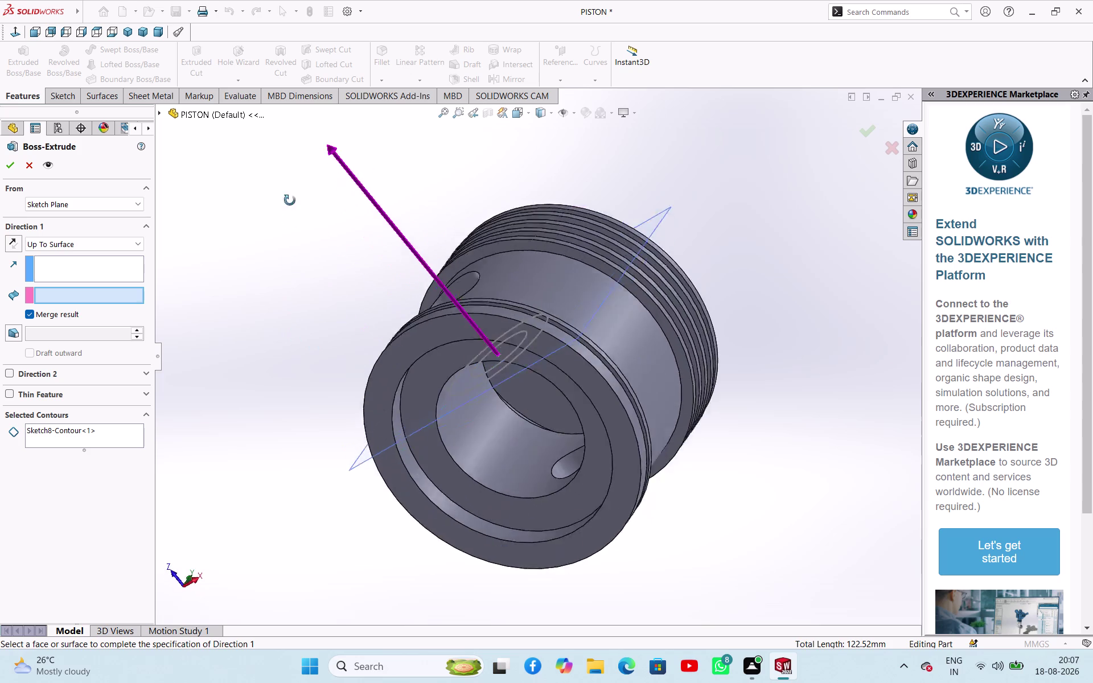
middle_drag(289, 209, 304, 126)
scroll(up, 3)
click(112, 205)
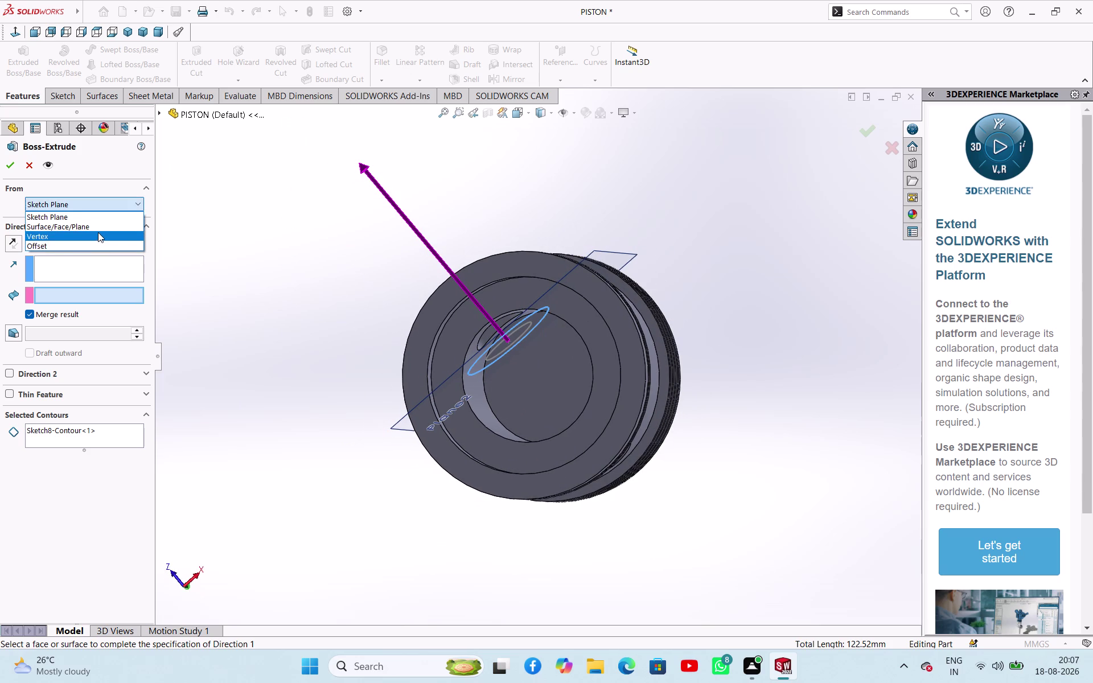
click(95, 227)
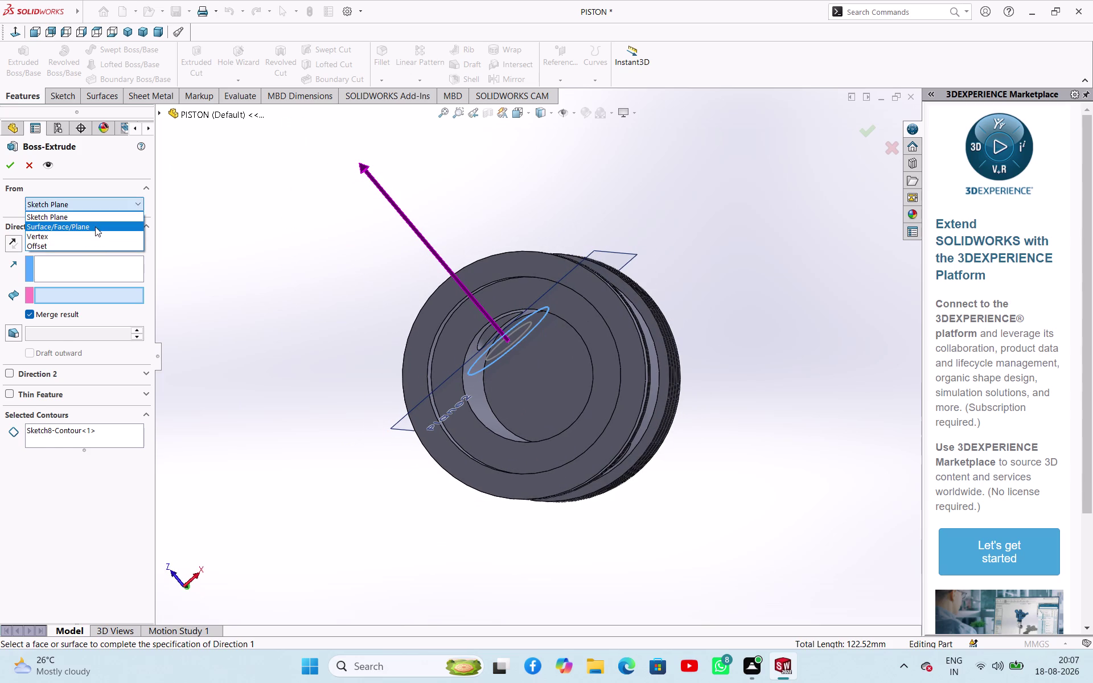
middle_drag(329, 256, 350, 336)
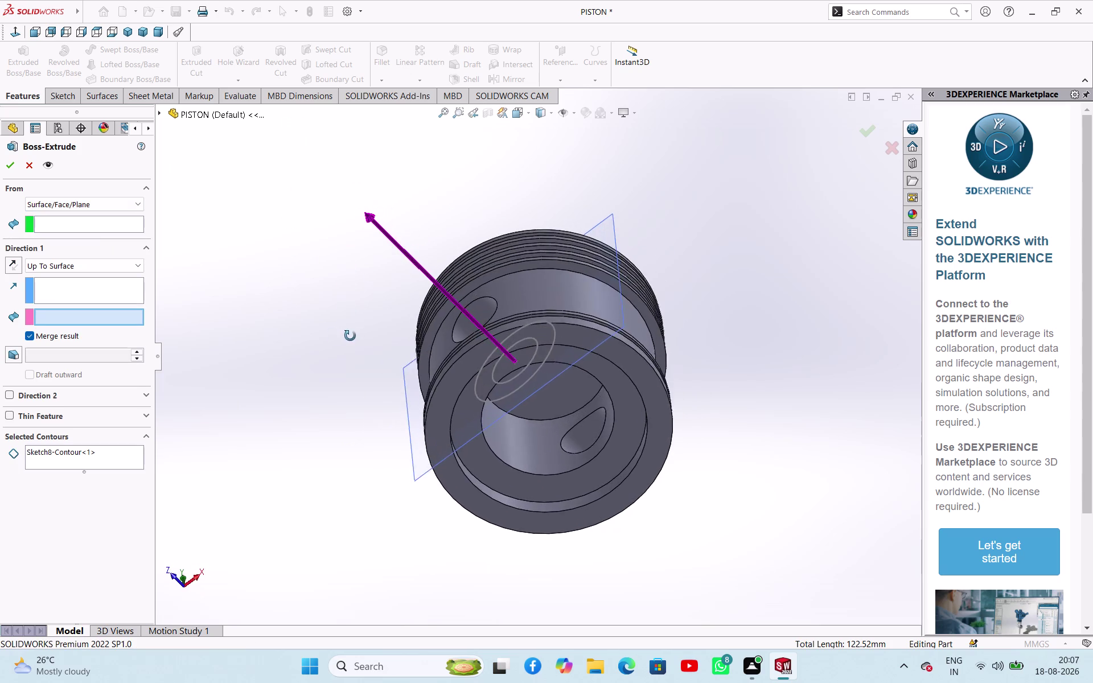
middle_drag(350, 335, 320, 328)
click(22, 166)
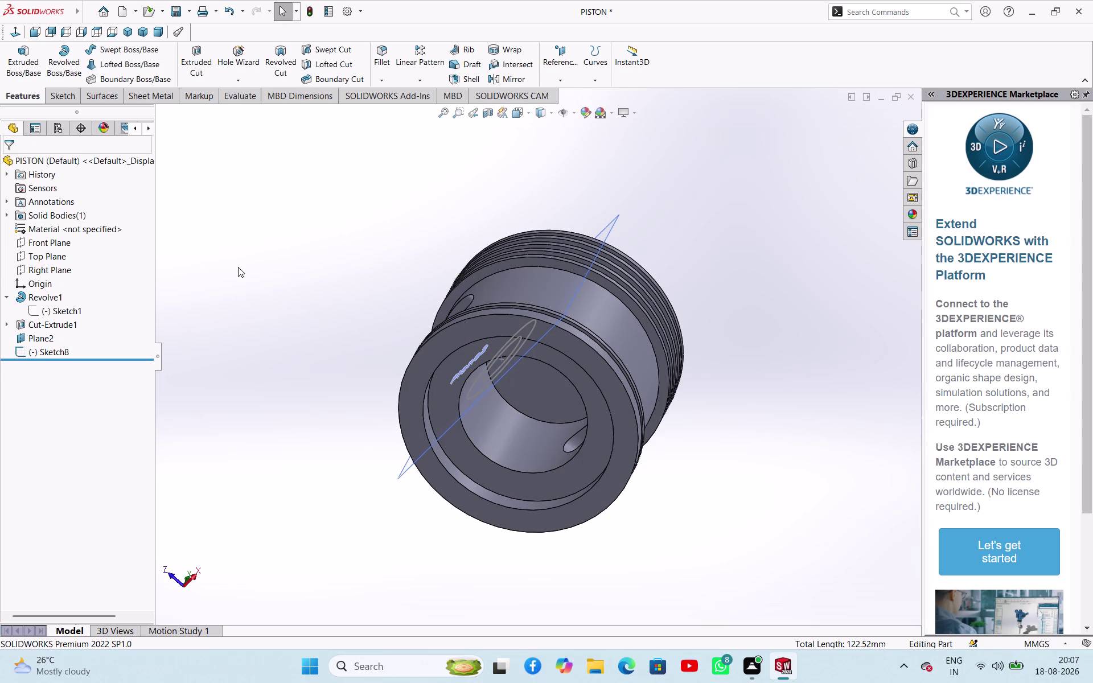
Extrude Sketch8's ring 13 mm blind, creating Boss-Extrude5.
click(62, 352)
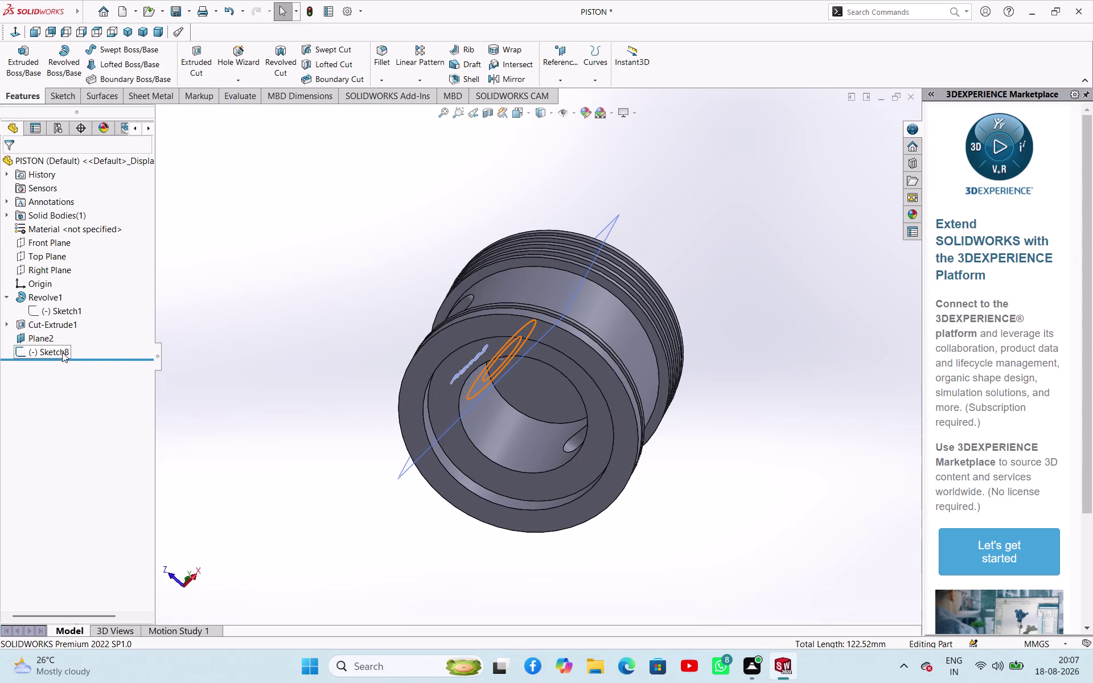
click(222, 287)
click(24, 55)
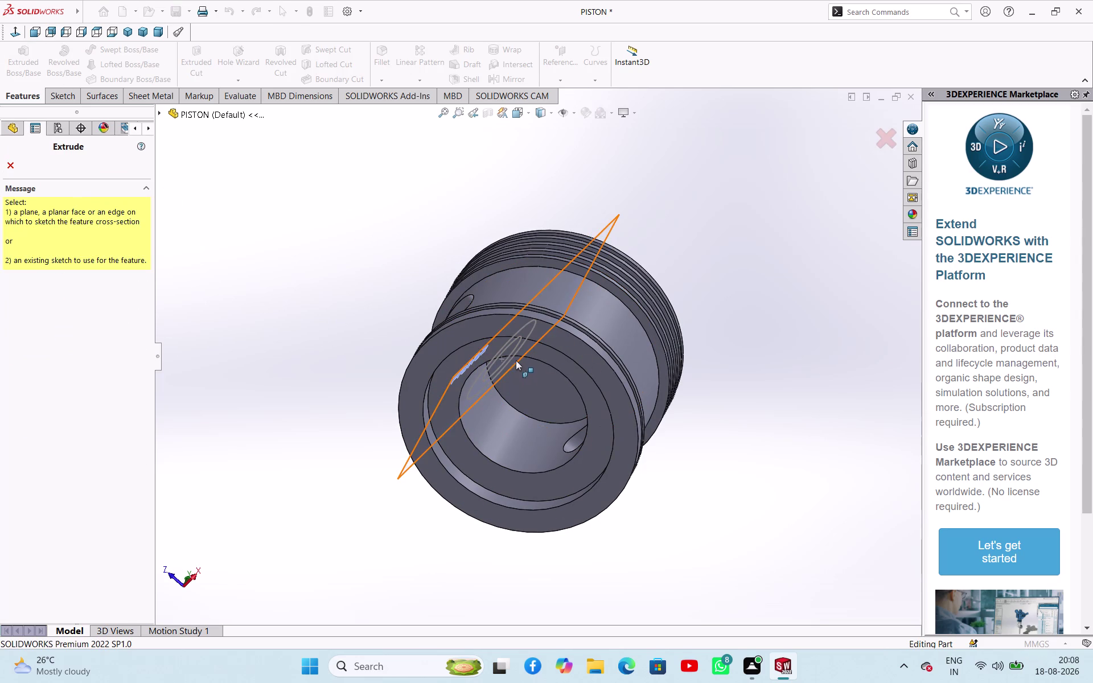
click(525, 340)
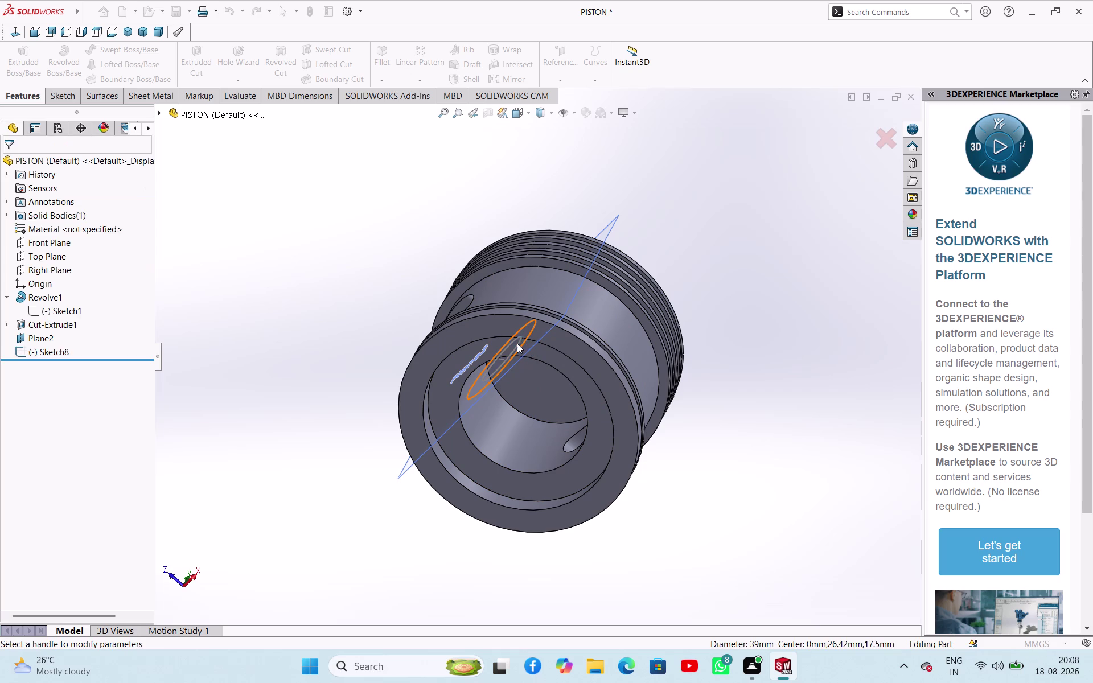
drag(331, 213, 460, 353)
middle_drag(730, 368, 720, 266)
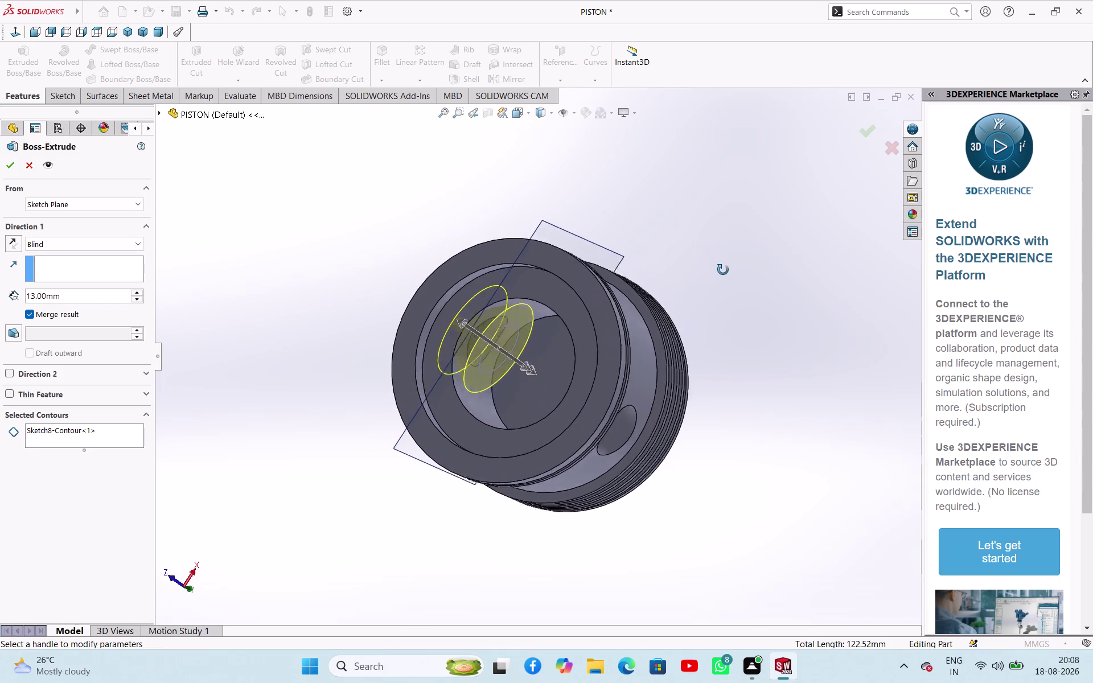
middle_drag(720, 266, 731, 291)
click(14, 164)
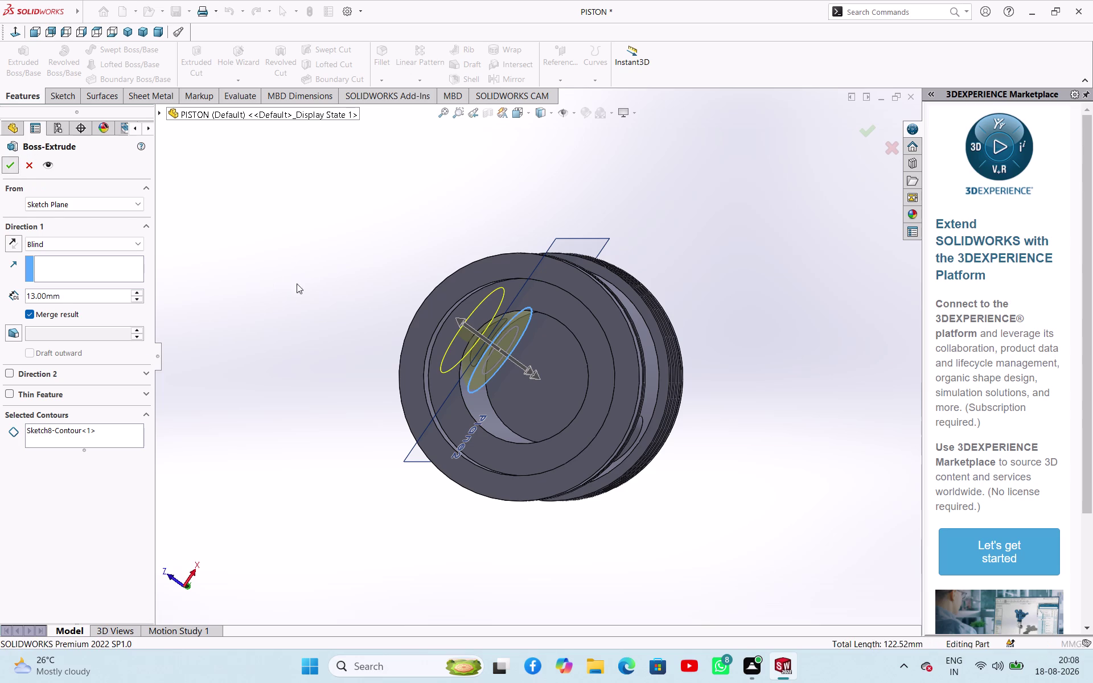
click(313, 273)
middle_drag(330, 254, 462, 421)
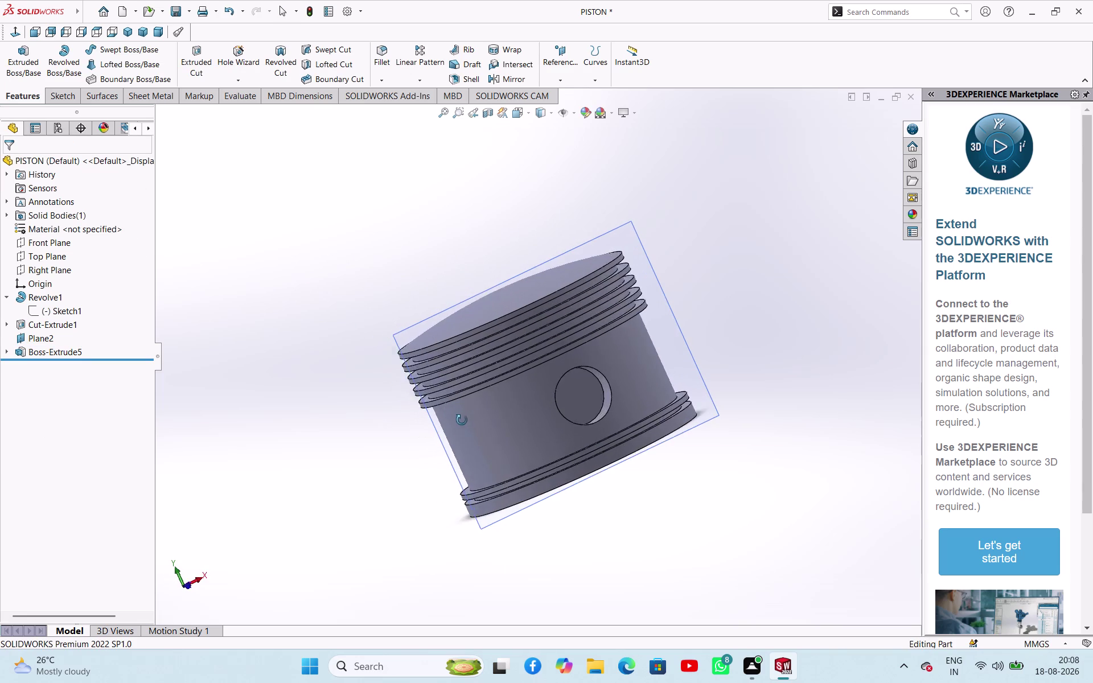
middle_drag(462, 421, 458, 416)
Create Sketch9 on Plane2 by converting the boss edge into a 22 mm circle.
click(581, 387)
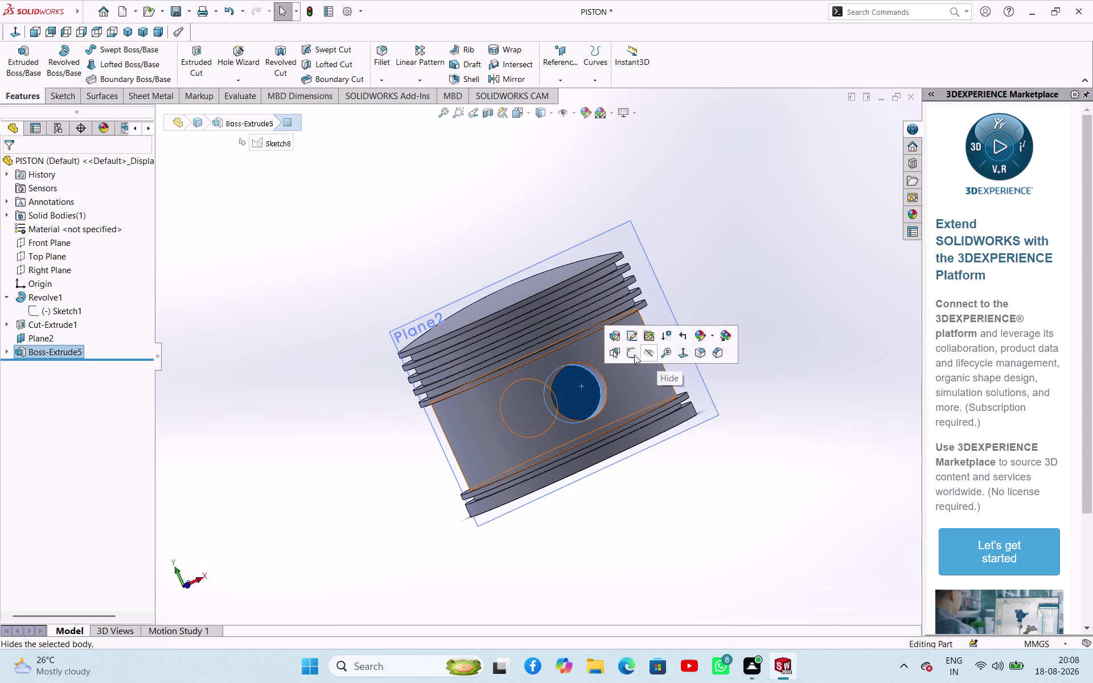
click(629, 353)
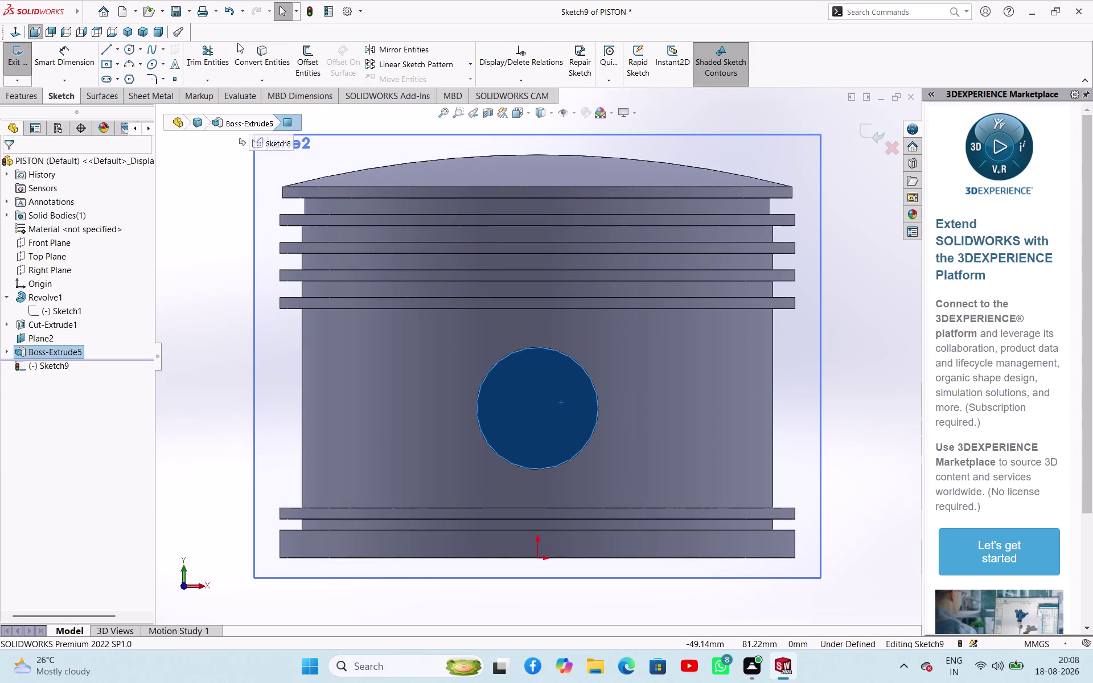
click(240, 54)
click(495, 364)
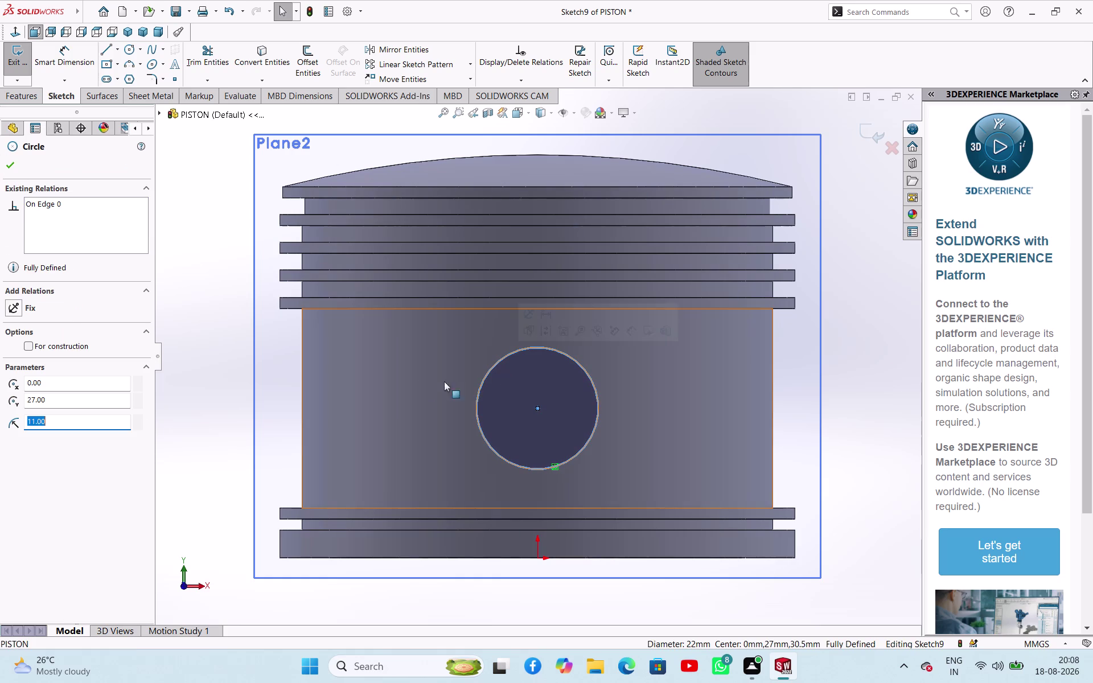
click(7, 168)
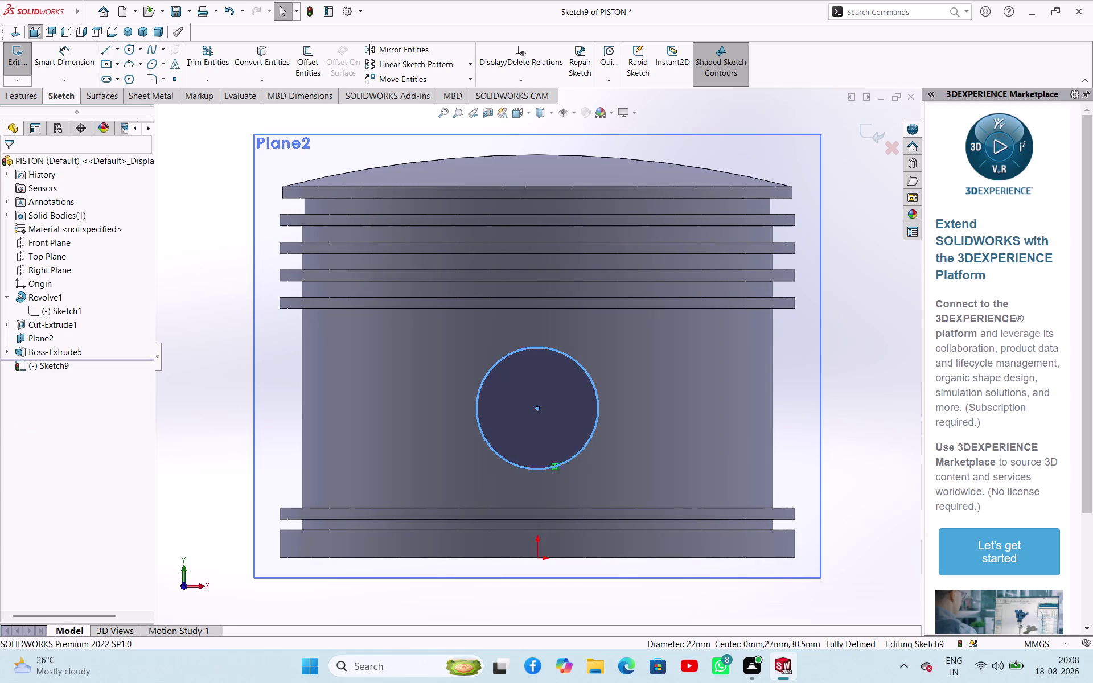
click(25, 71)
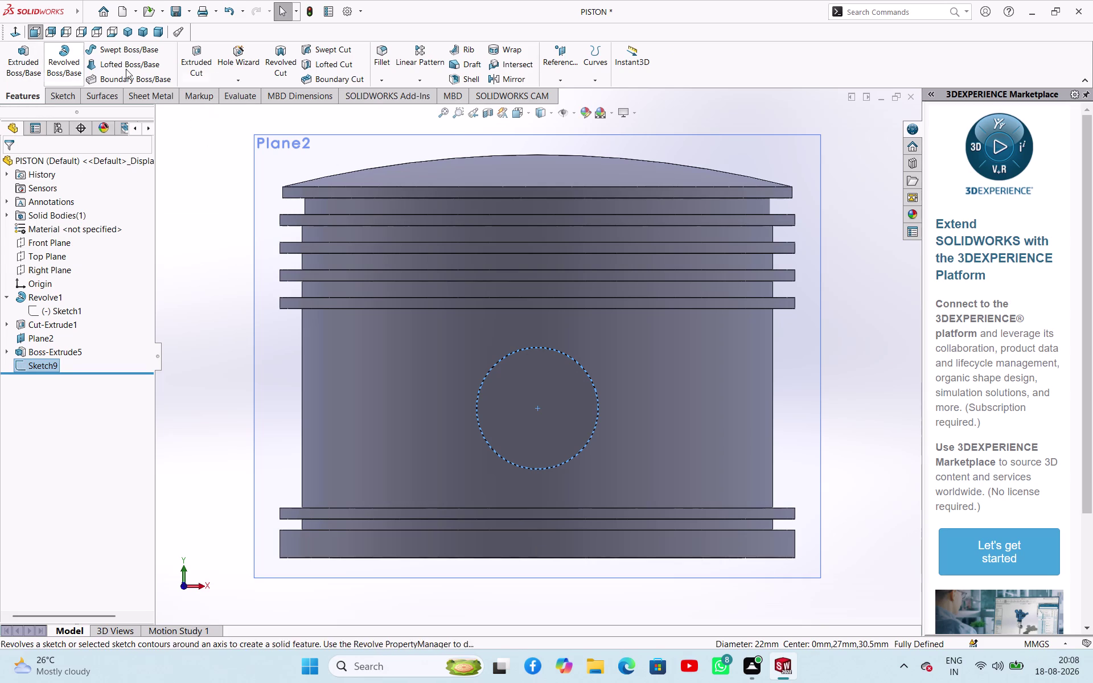
Cut Sketch9's 22 mm circle 13 mm deep as Cut-Extrude5.
click(197, 55)
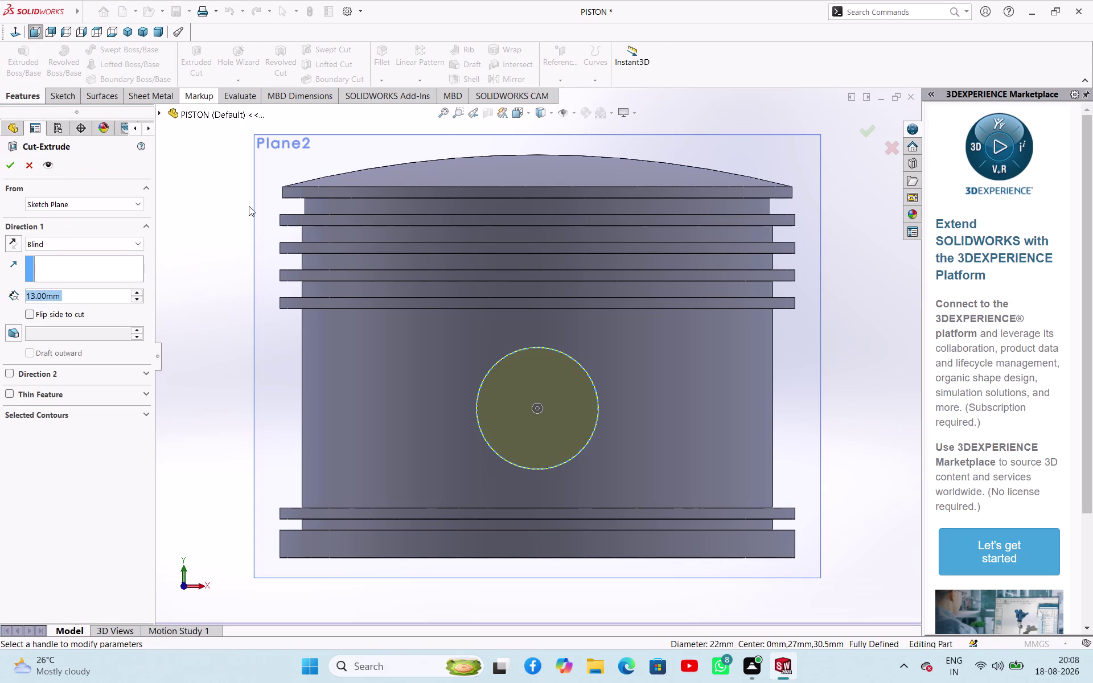
middle_drag(608, 472, 578, 205)
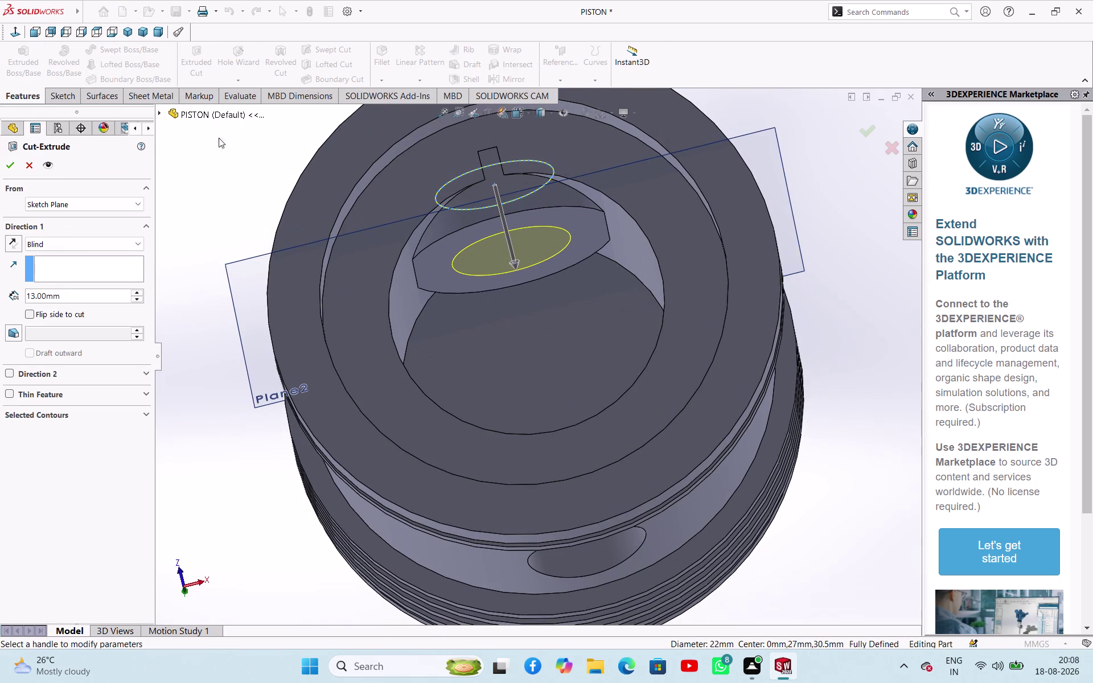
click(7, 168)
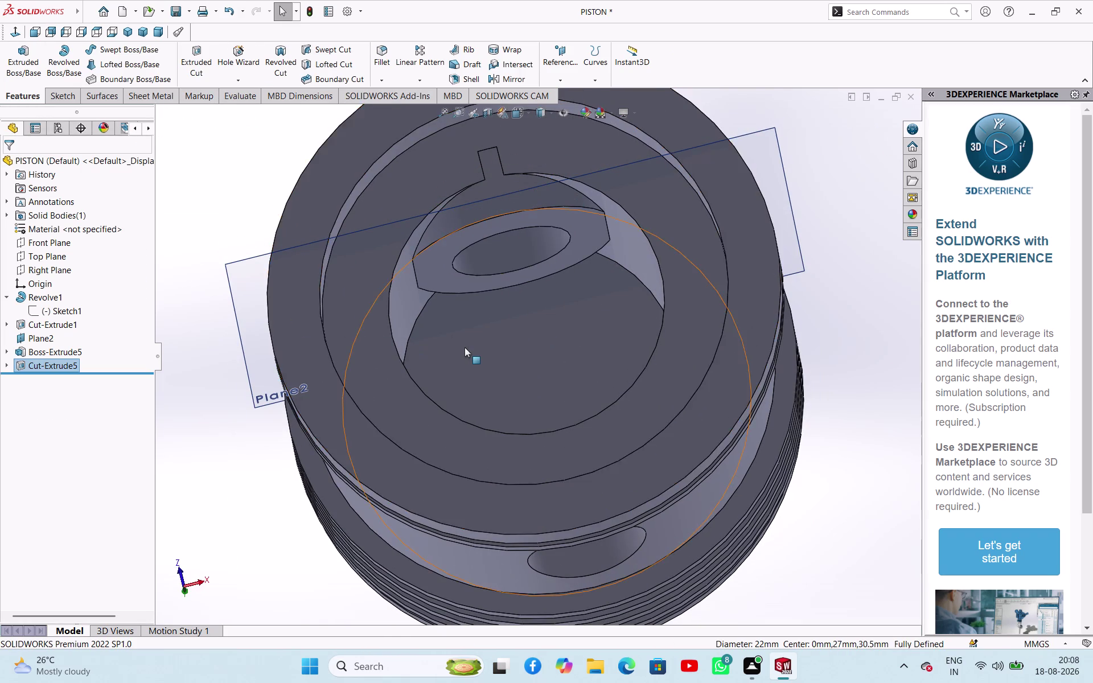
scroll(up, 3)
scroll(up, 3)
middle_drag(566, 313, 523, 531)
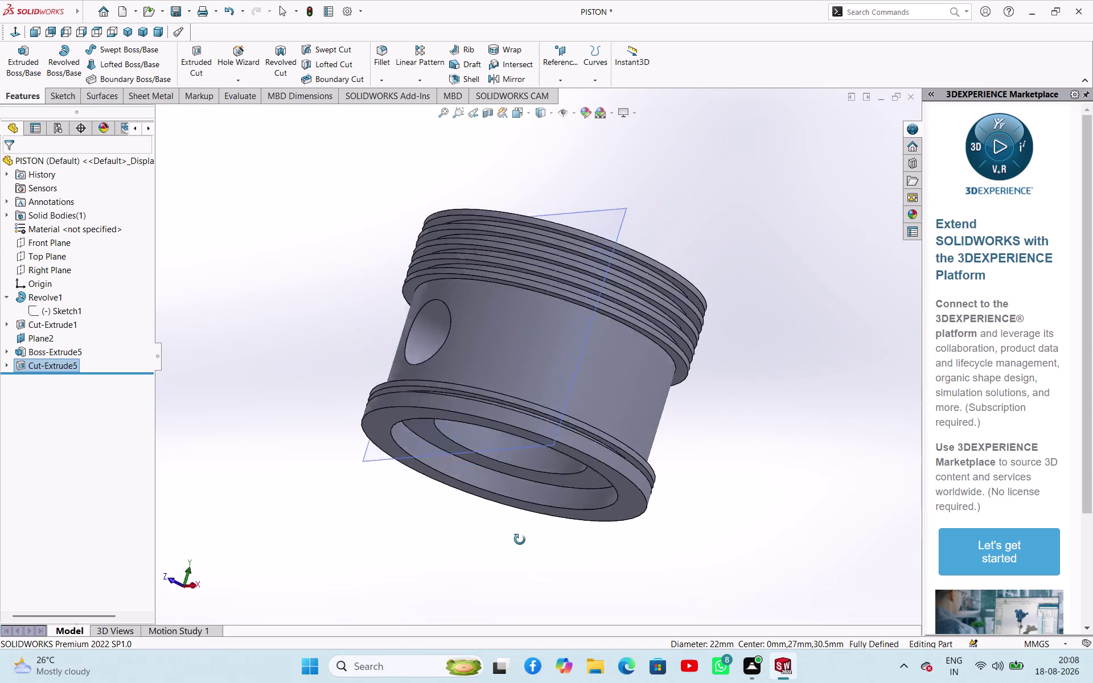
middle_drag(523, 530, 511, 549)
Select Cut-Extrude5 and start mirroring it.
click(309, 373)
click(47, 364)
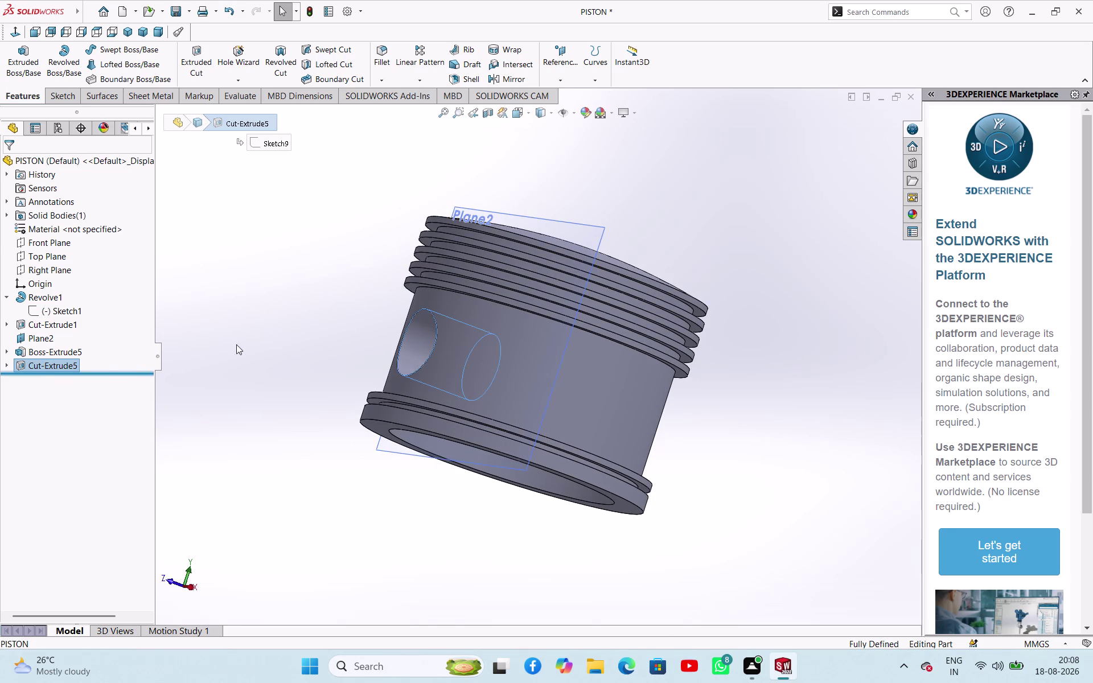
click(496, 78)
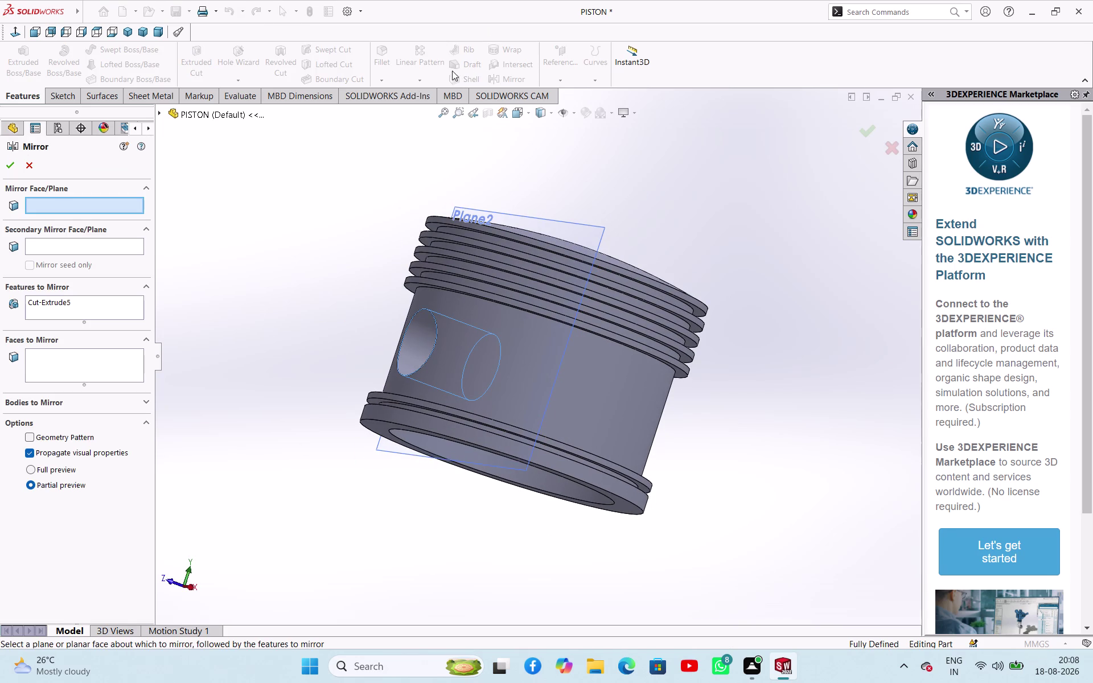
Mirror the pin-hole cut about the selected plane, producing Mirror1 with a warning.
click(565, 360)
middle_drag(712, 403, 748, 242)
click(8, 165)
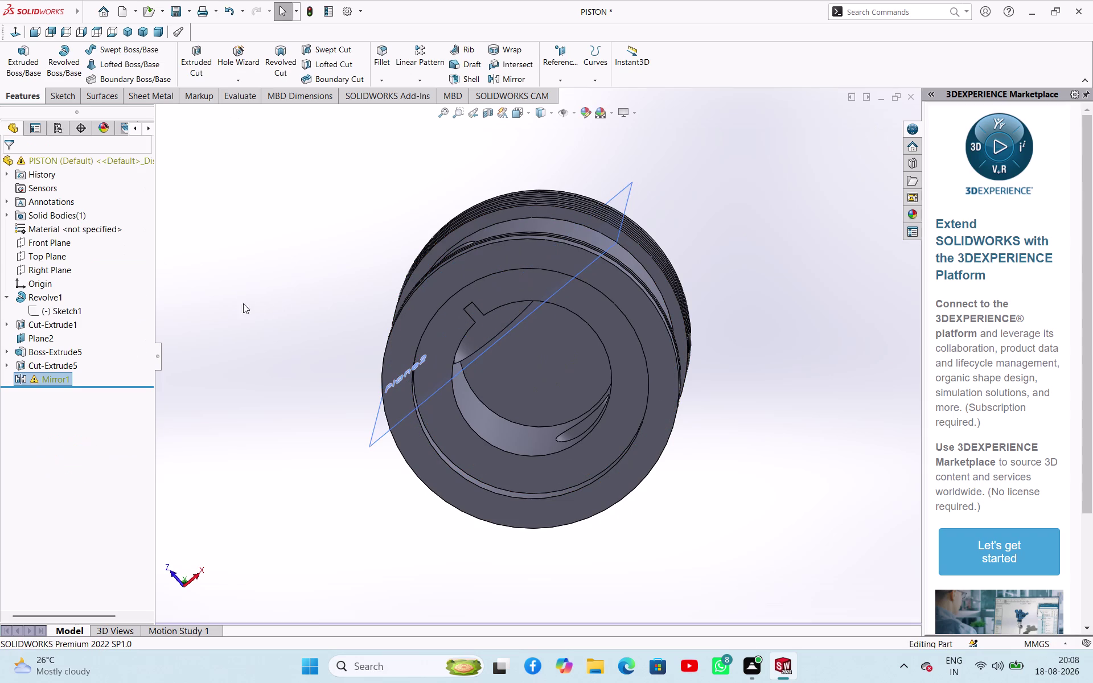
Delete the warning-flagged Mirror1 and select the Boss-Extrude5 pin boss.
click(307, 302)
right_click(62, 374)
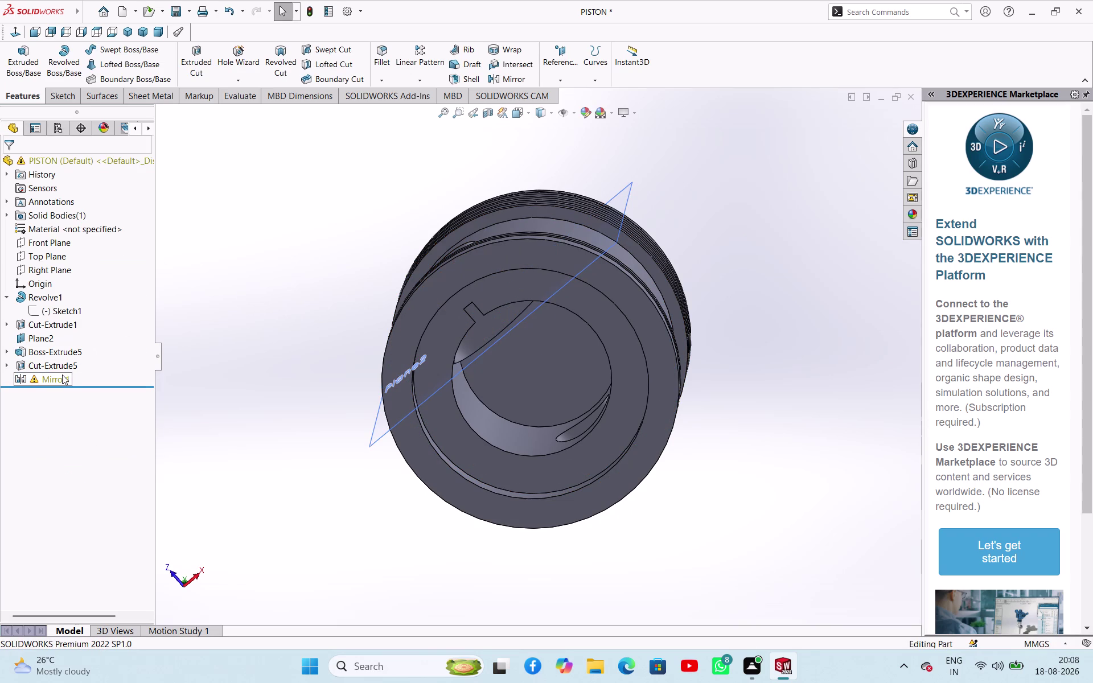
click(247, 291)
key(ctrl+z)
click(80, 350)
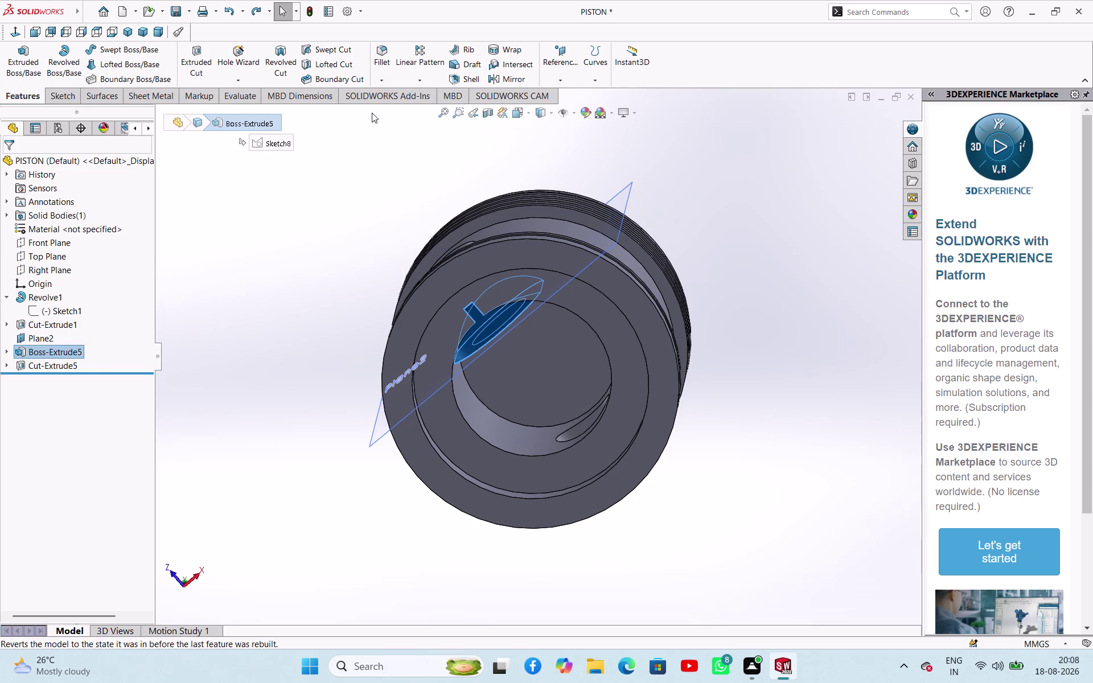
Try mirroring the pin boss about Plane2, then cancel the mirror.
click(503, 76)
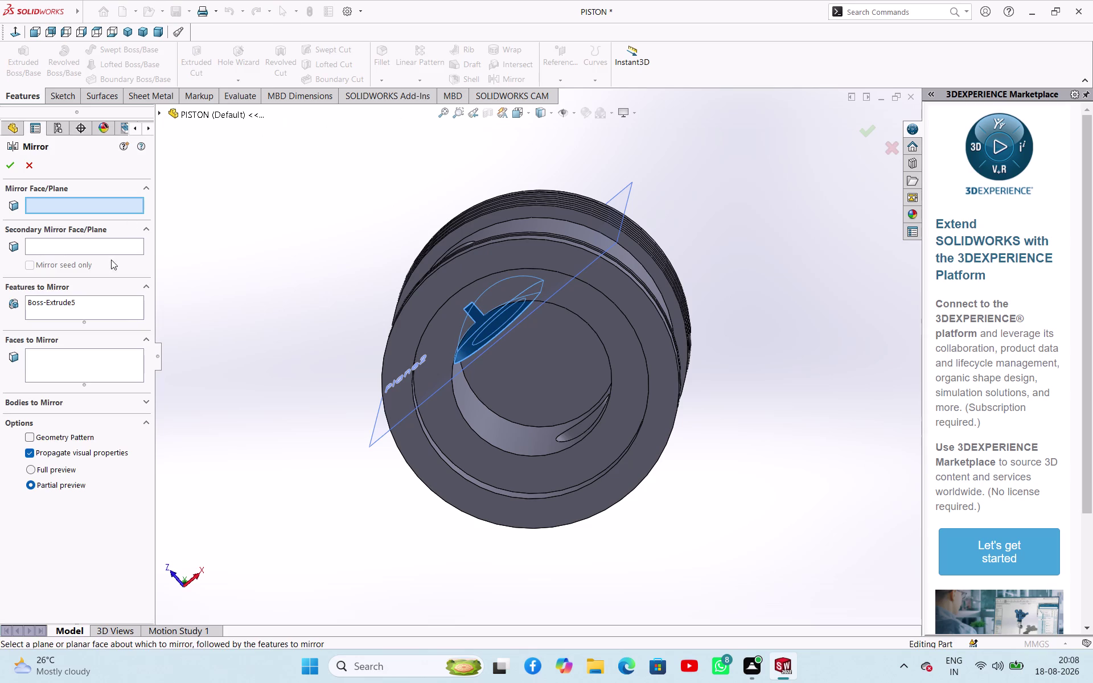
middle_drag(411, 326, 353, 526)
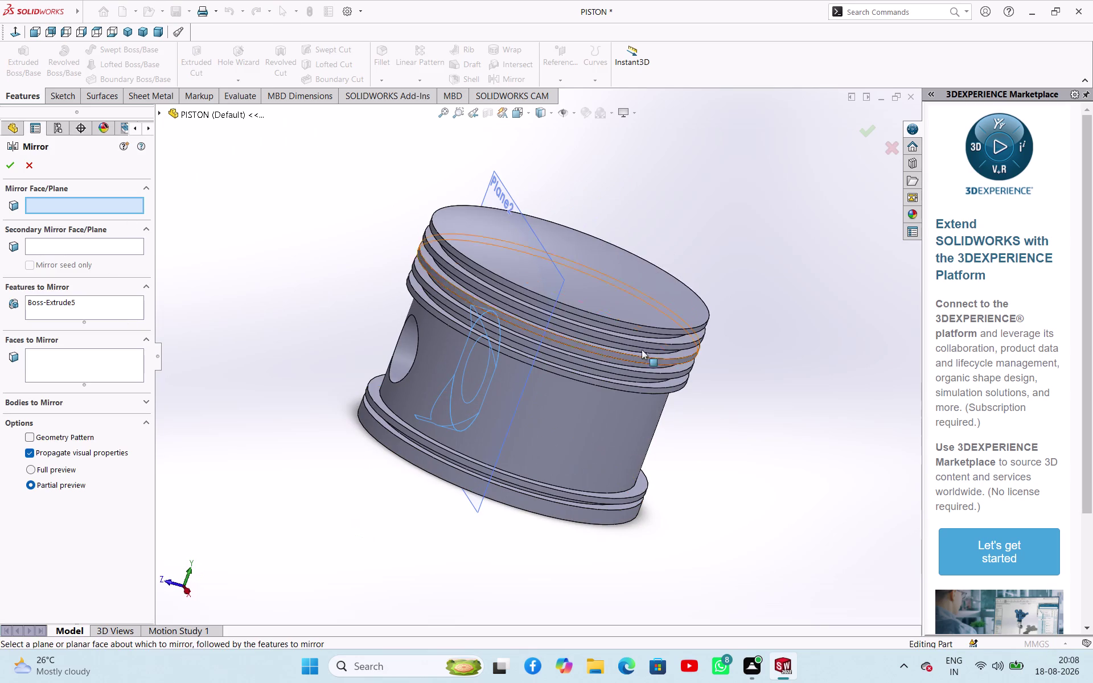
click(507, 195)
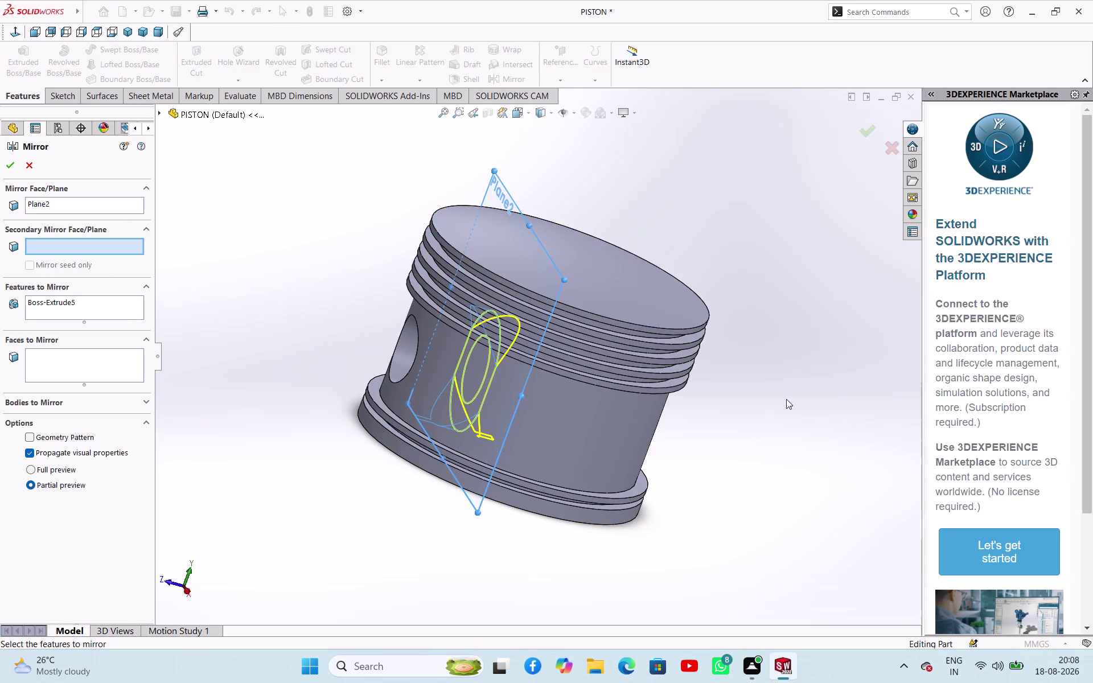
middle_drag(786, 399, 797, 257)
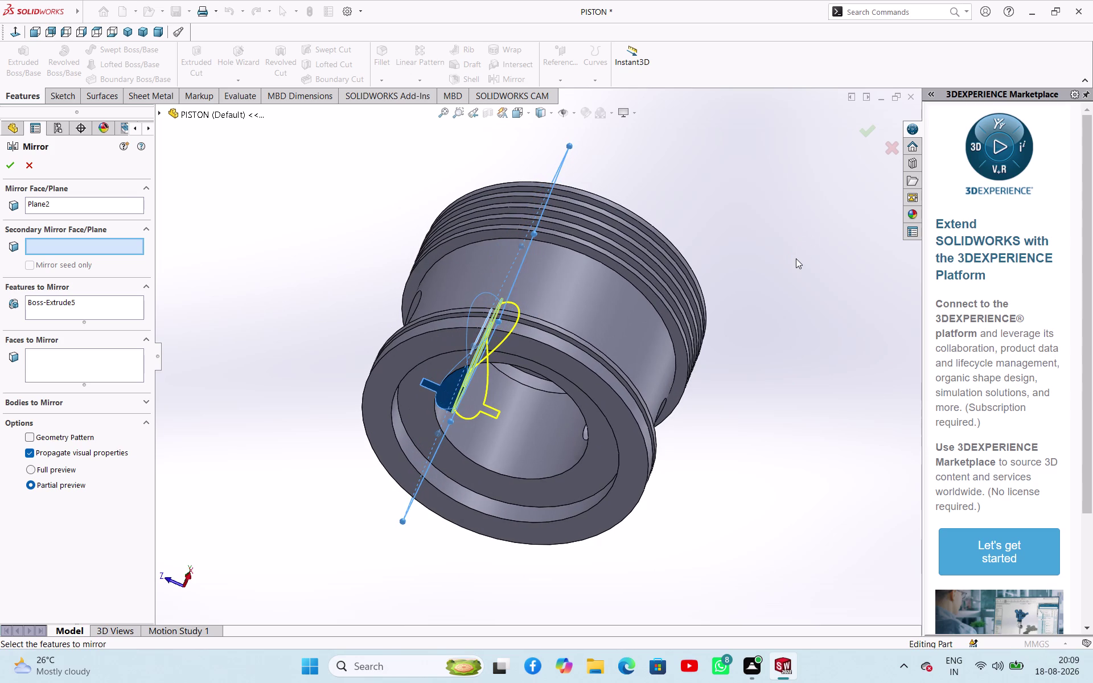
key(Escape)
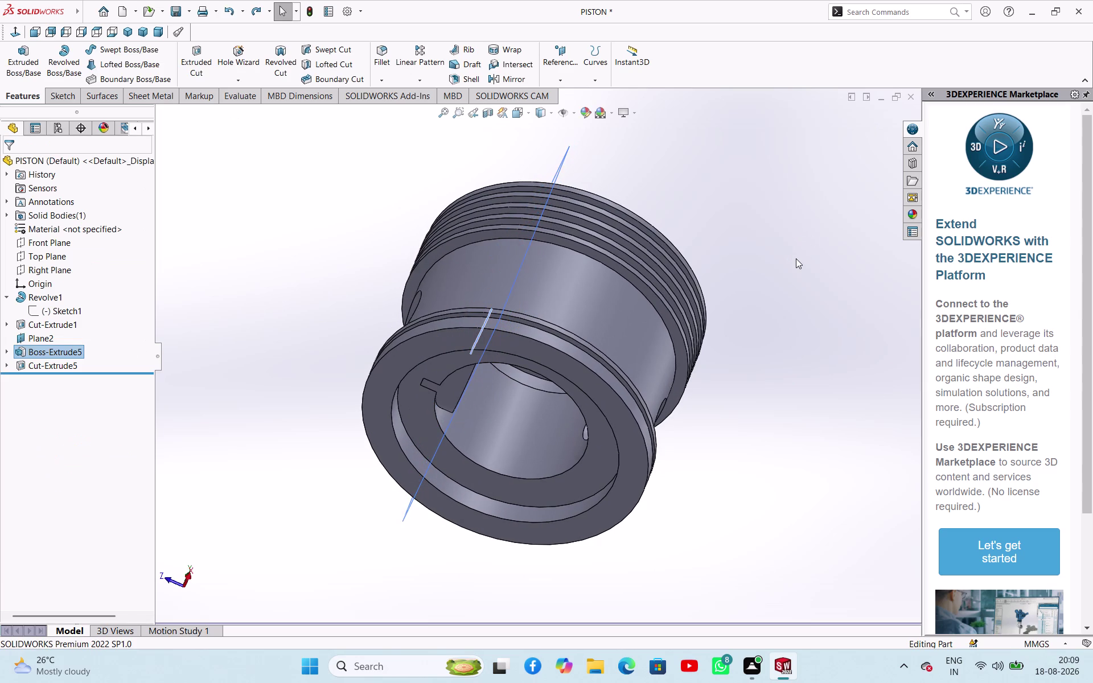
Mirror Boss-Extrude5 about the Front Plane, creating Mirror2.
click(290, 268)
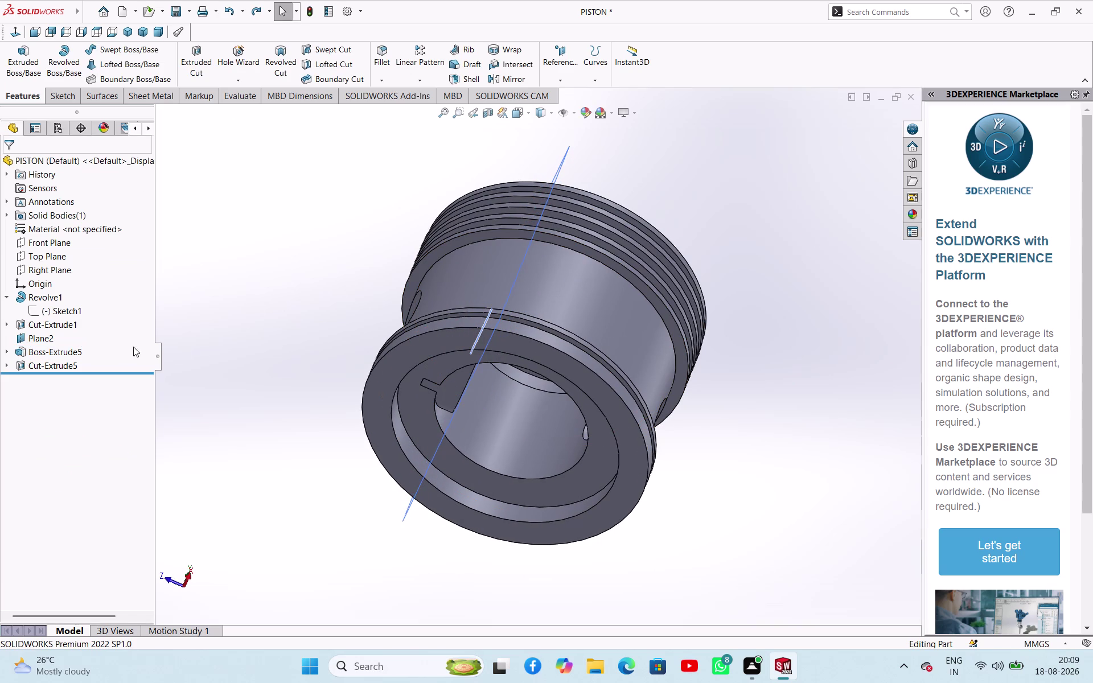
click(78, 348)
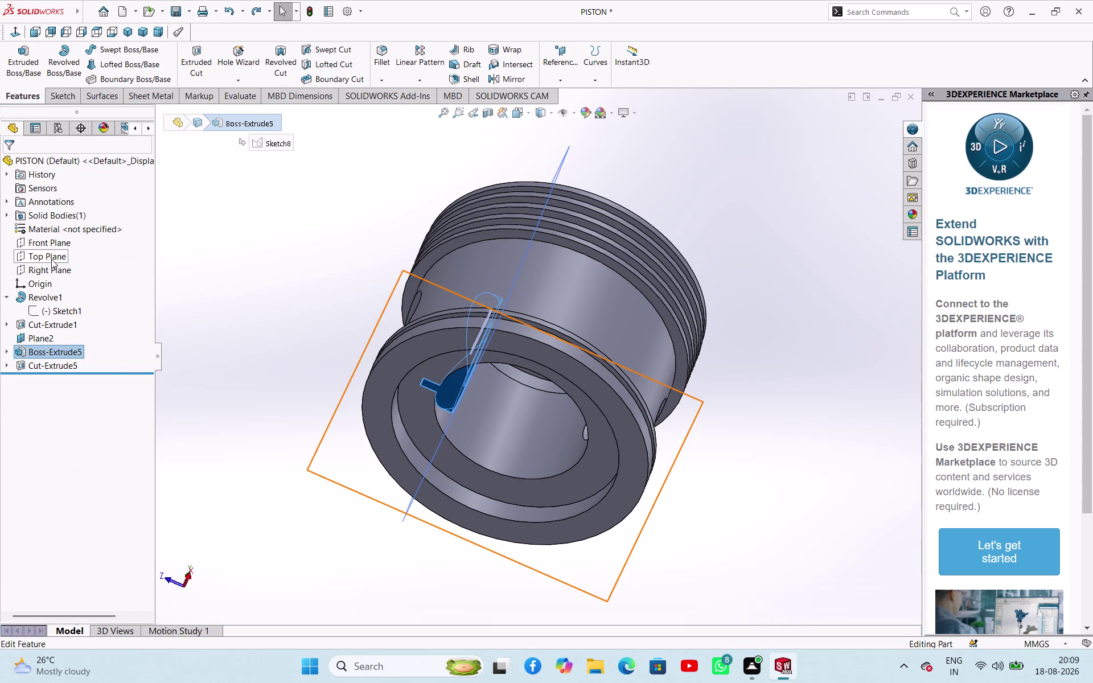
click(59, 244)
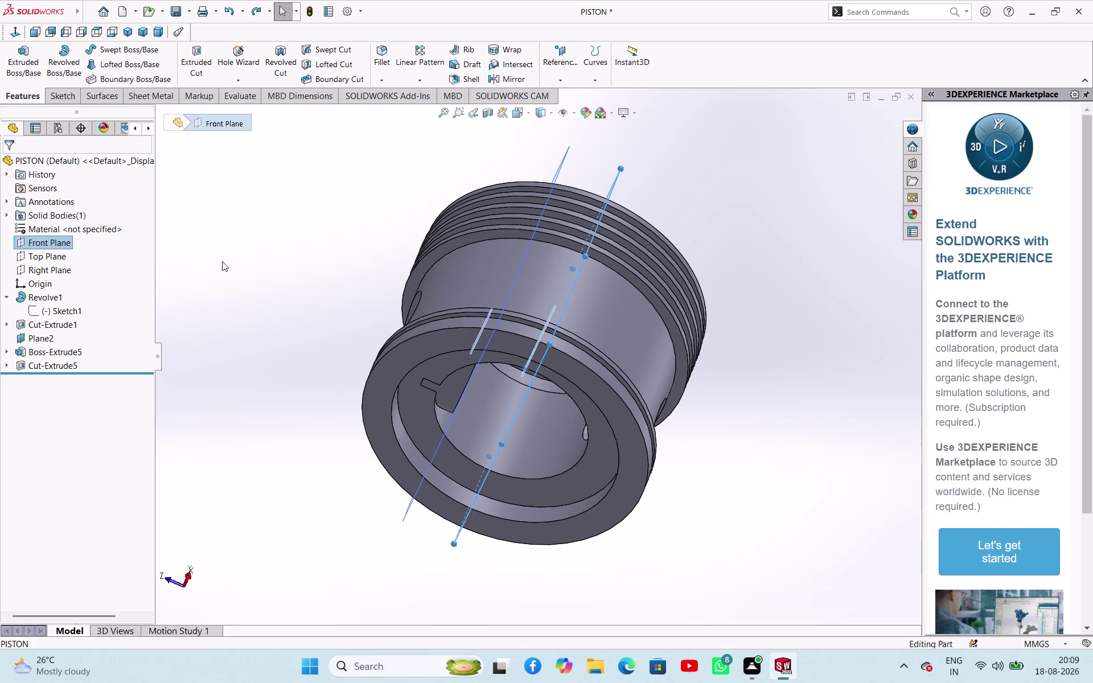
click(313, 204)
click(59, 351)
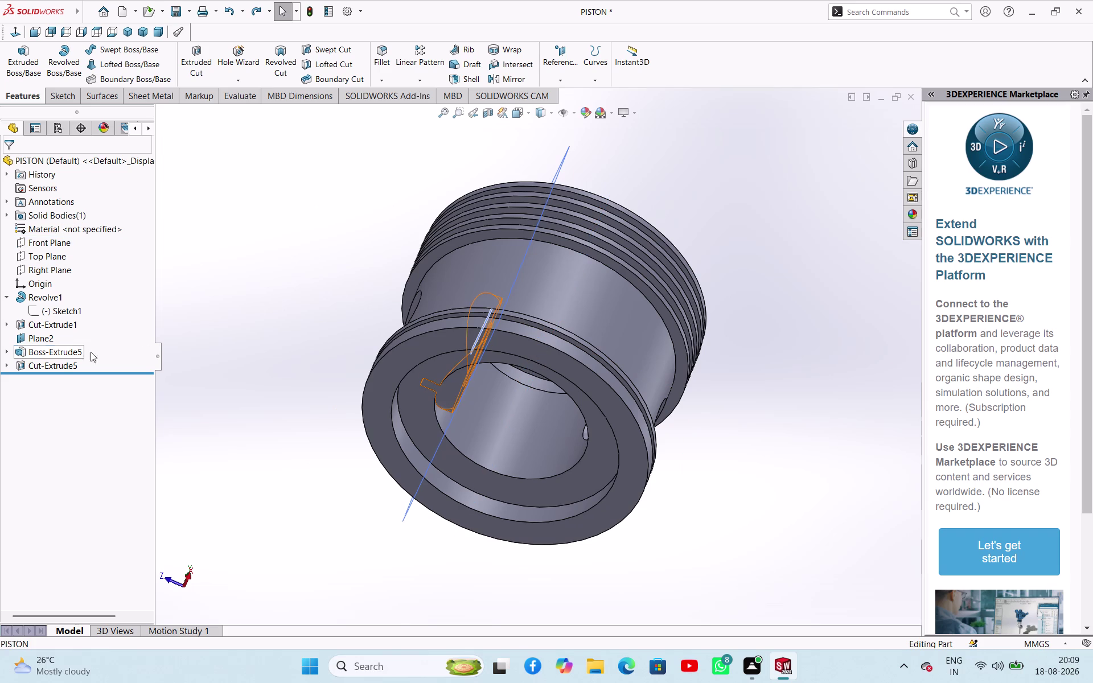
click(518, 80)
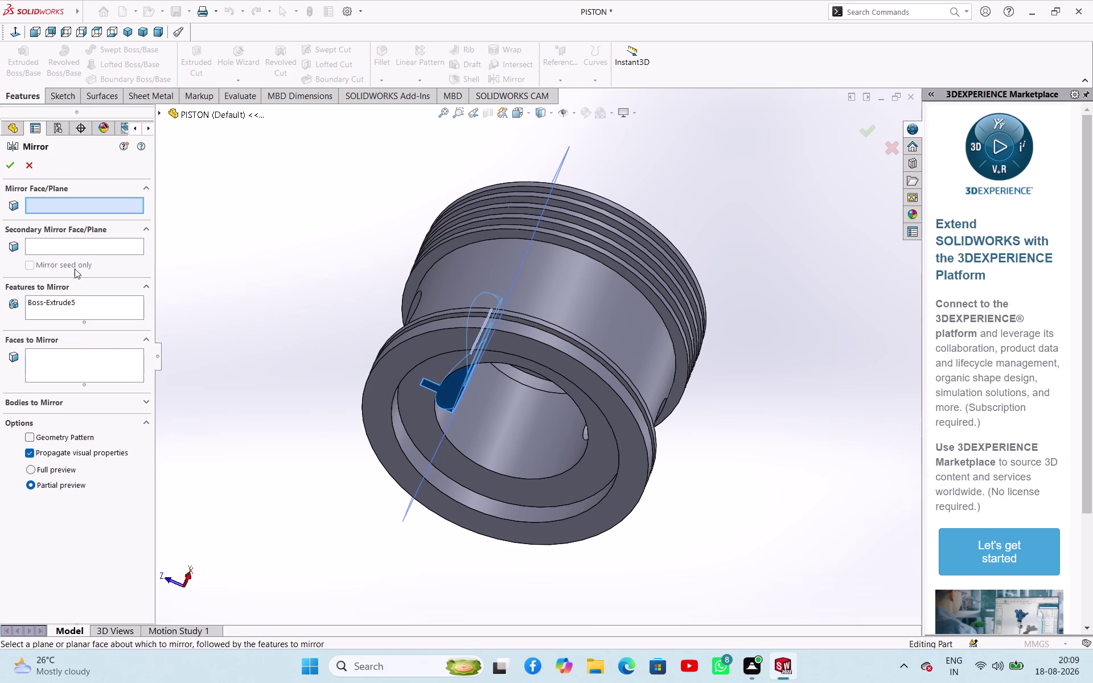
click(160, 111)
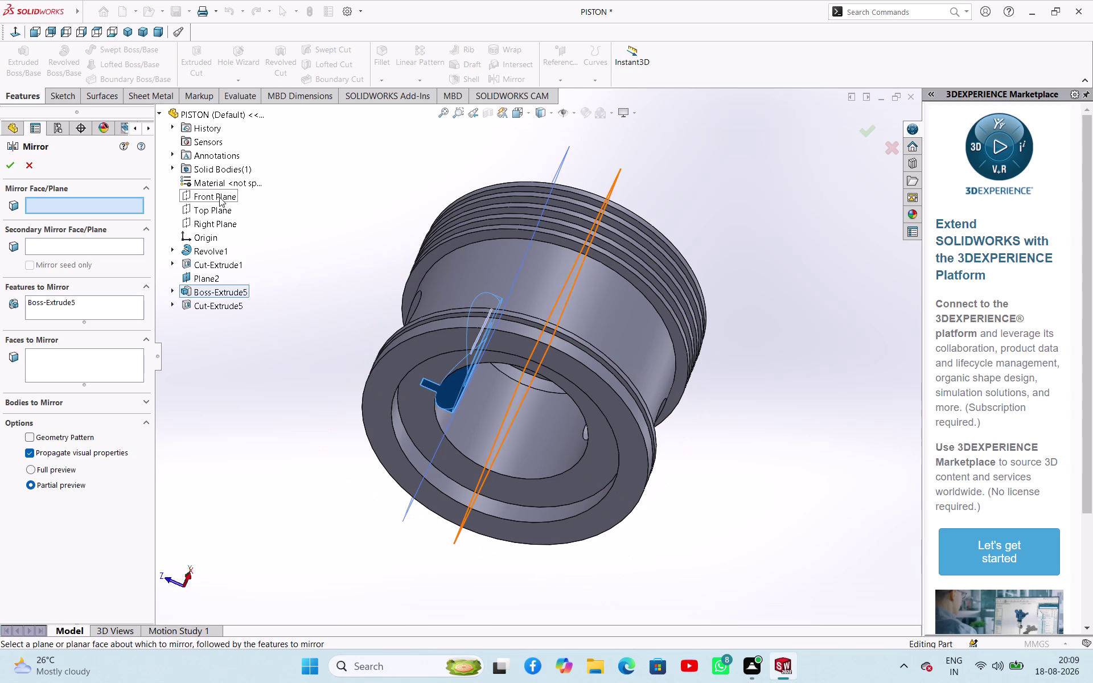
click(220, 197)
click(12, 166)
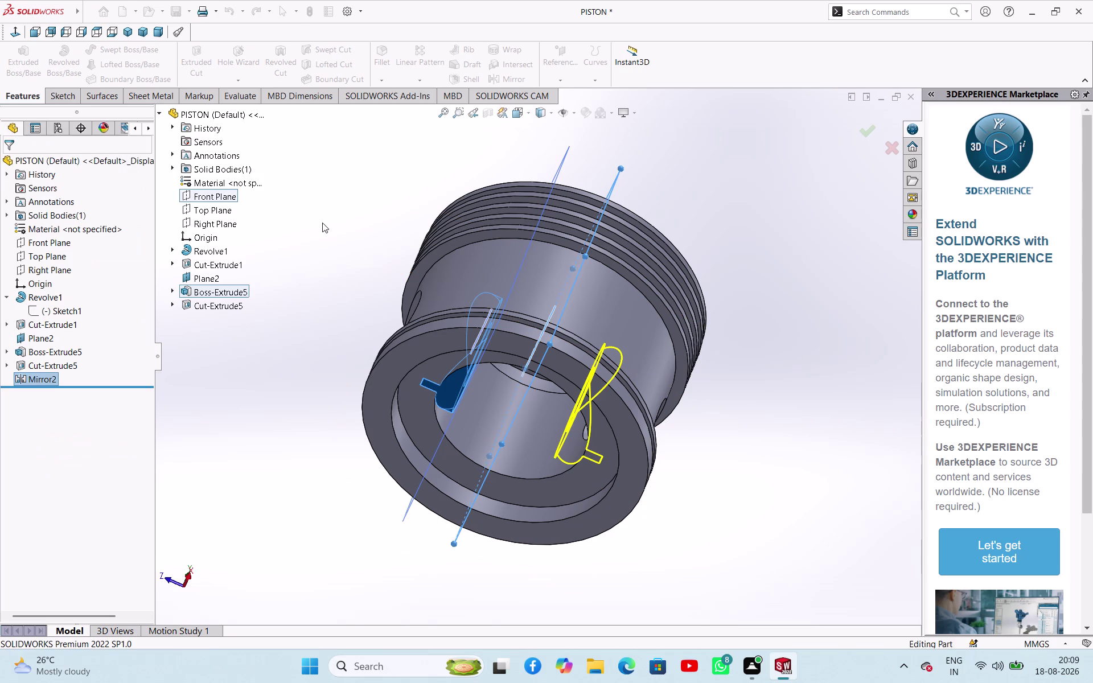
click(343, 223)
middle_drag(410, 313, 537, 324)
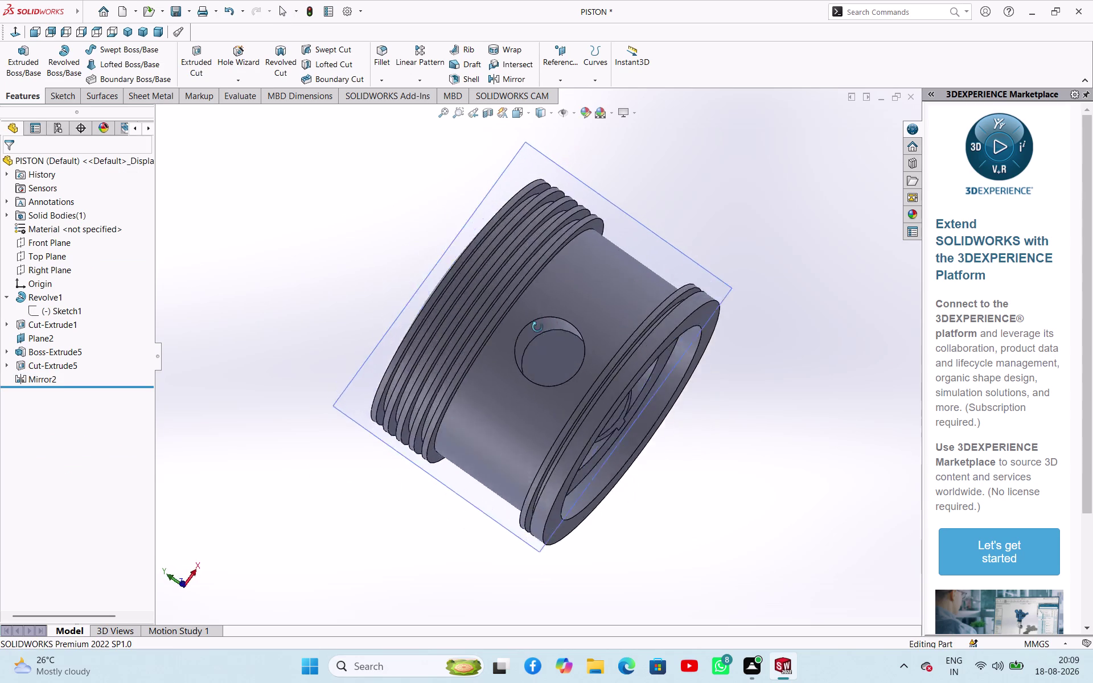
middle_drag(537, 325, 420, 436)
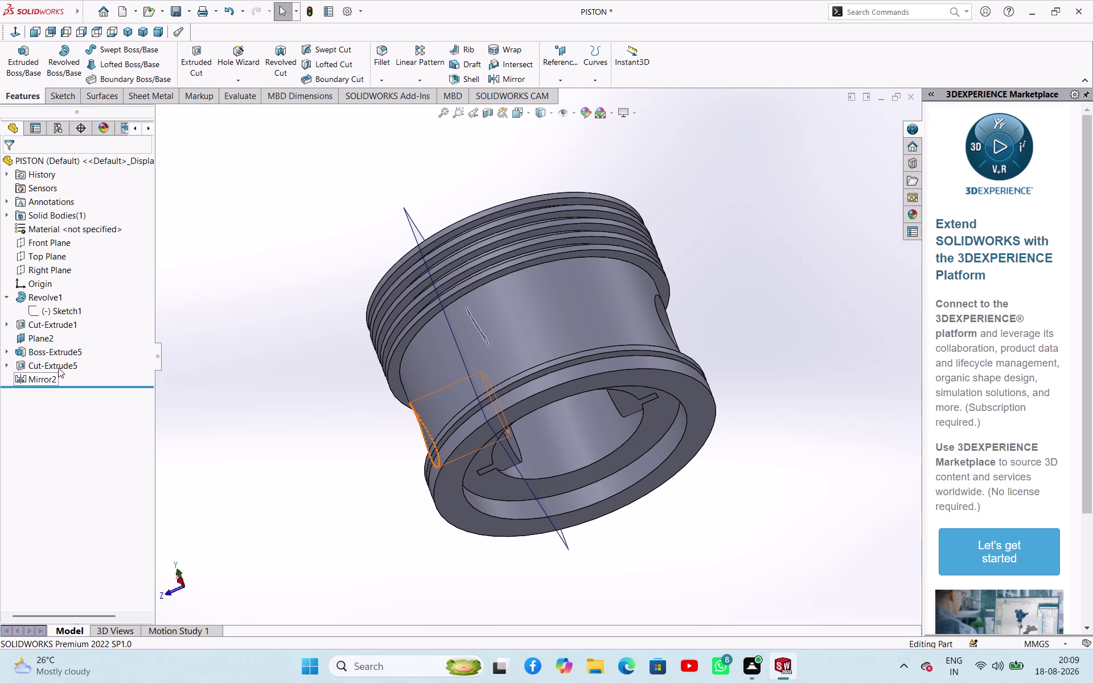
Mirror the Cut-Extrude5 pin hole about the Front Plane, creating Mirror3.
click(58, 366)
click(508, 86)
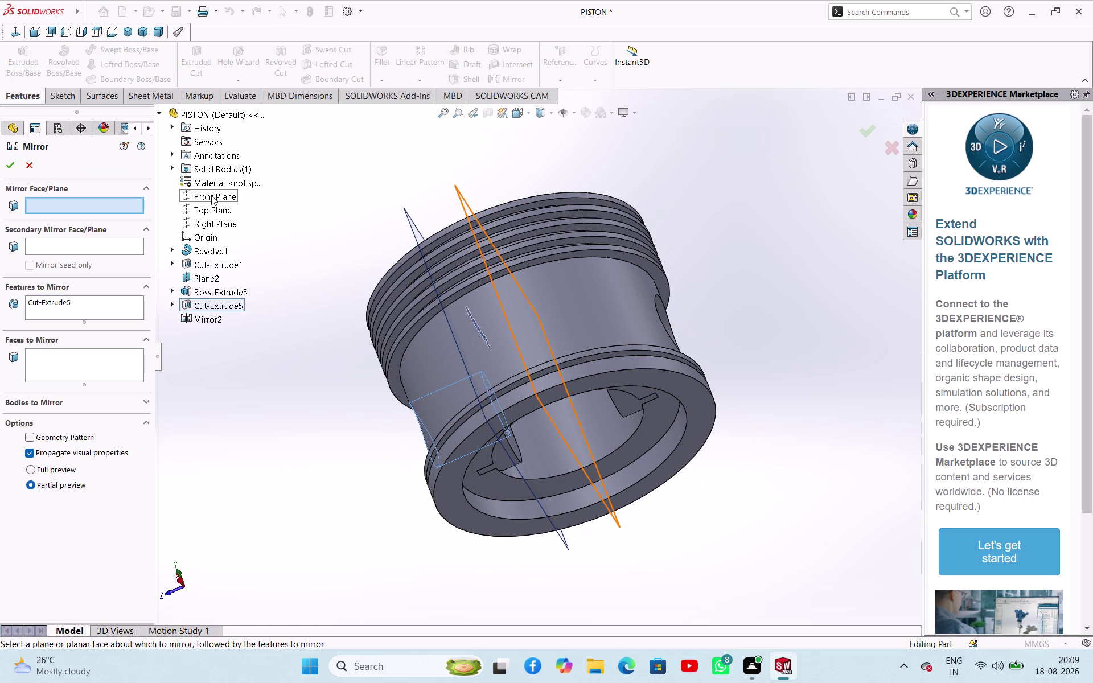
click(212, 195)
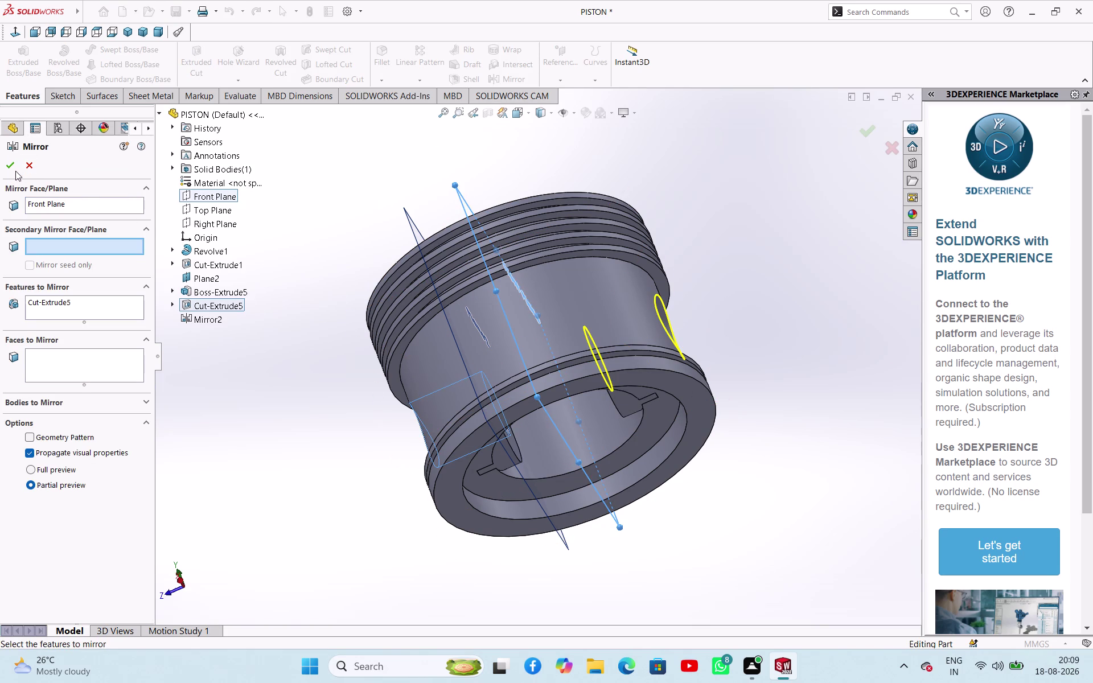
click(15, 171)
click(289, 437)
middle_drag(289, 436, 454, 289)
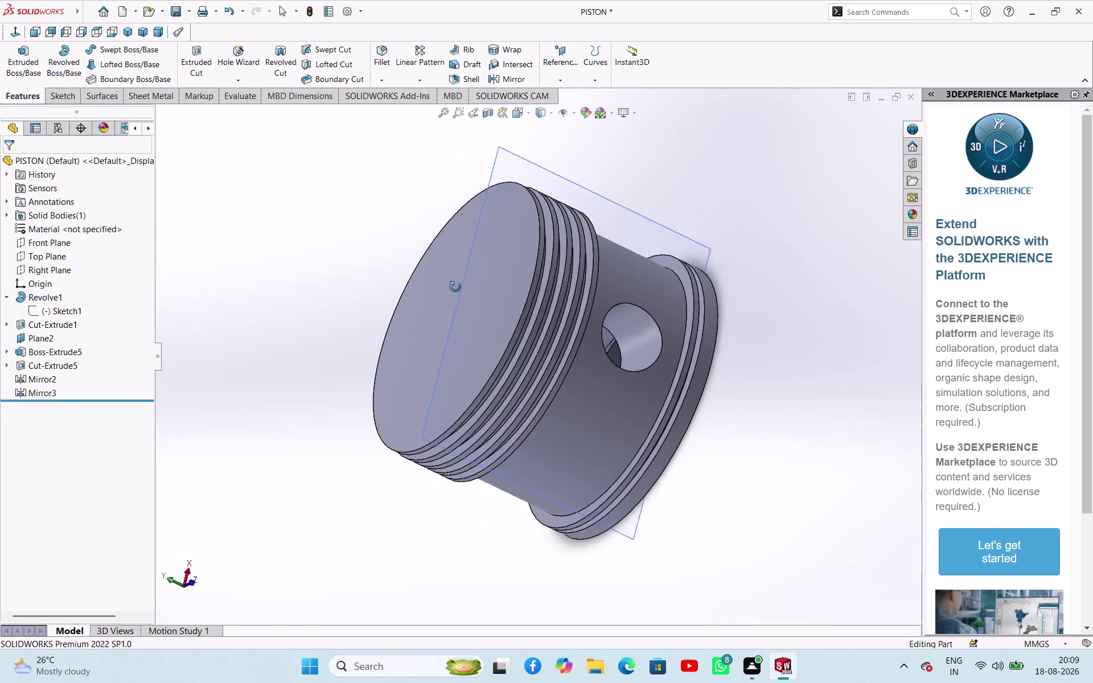
middle_drag(454, 288, 412, 325)
Save the PISTON part with Ctrl+S and return to the engine assembly window.
key(ctrl+s)
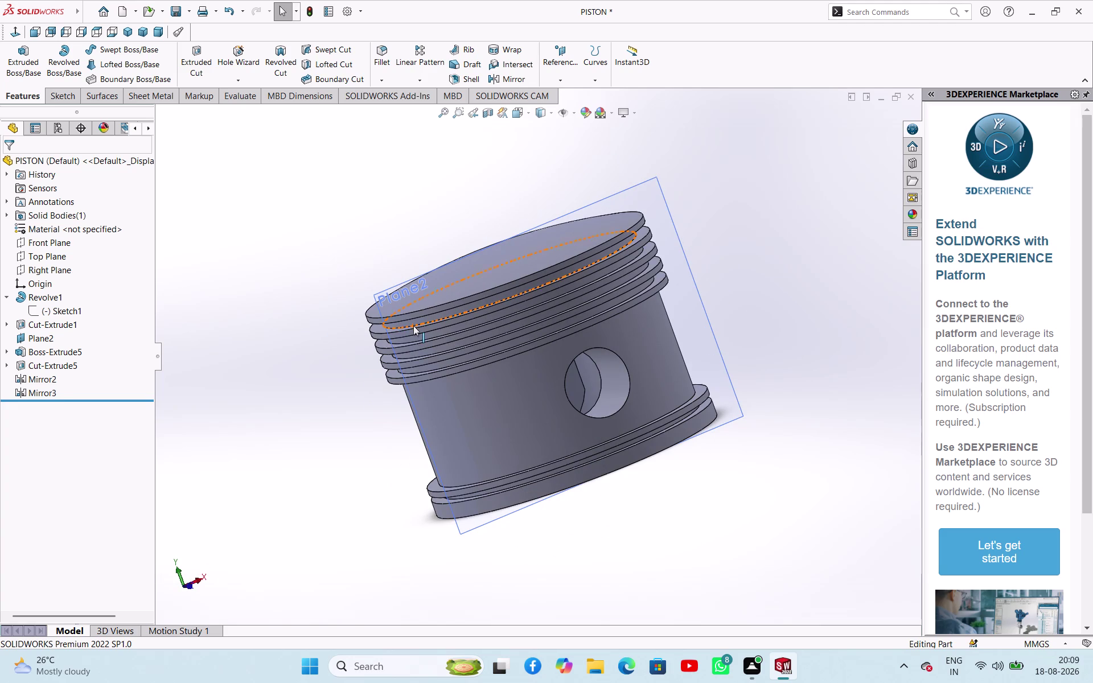
key(ctrl+s)
key(ctrl+s)
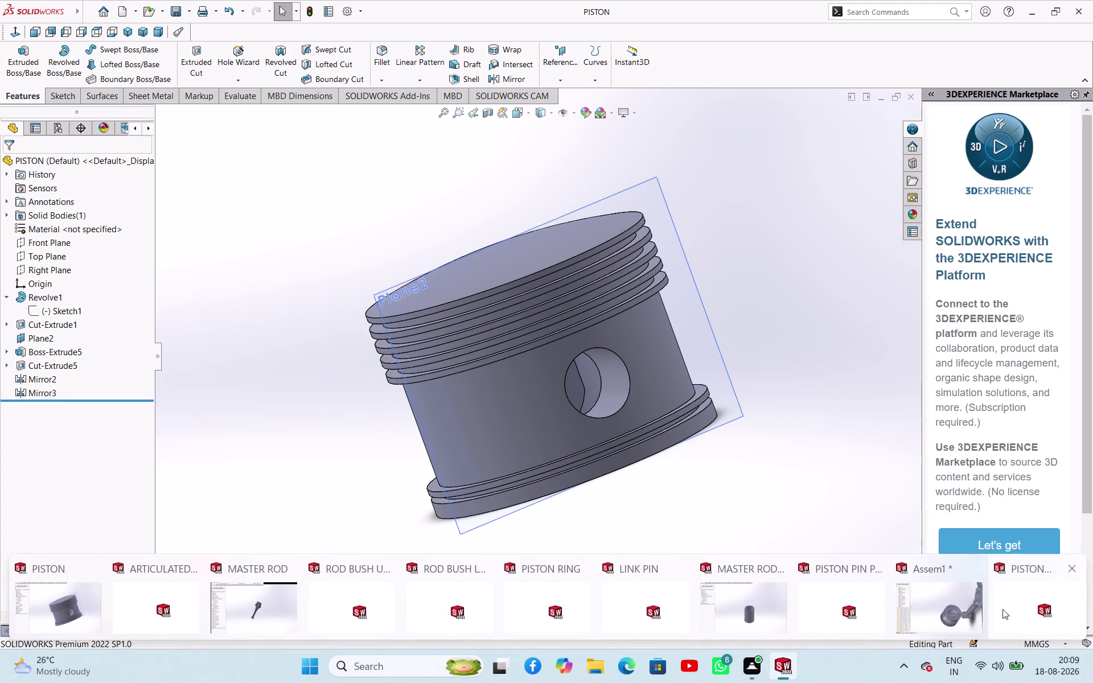
click(955, 605)
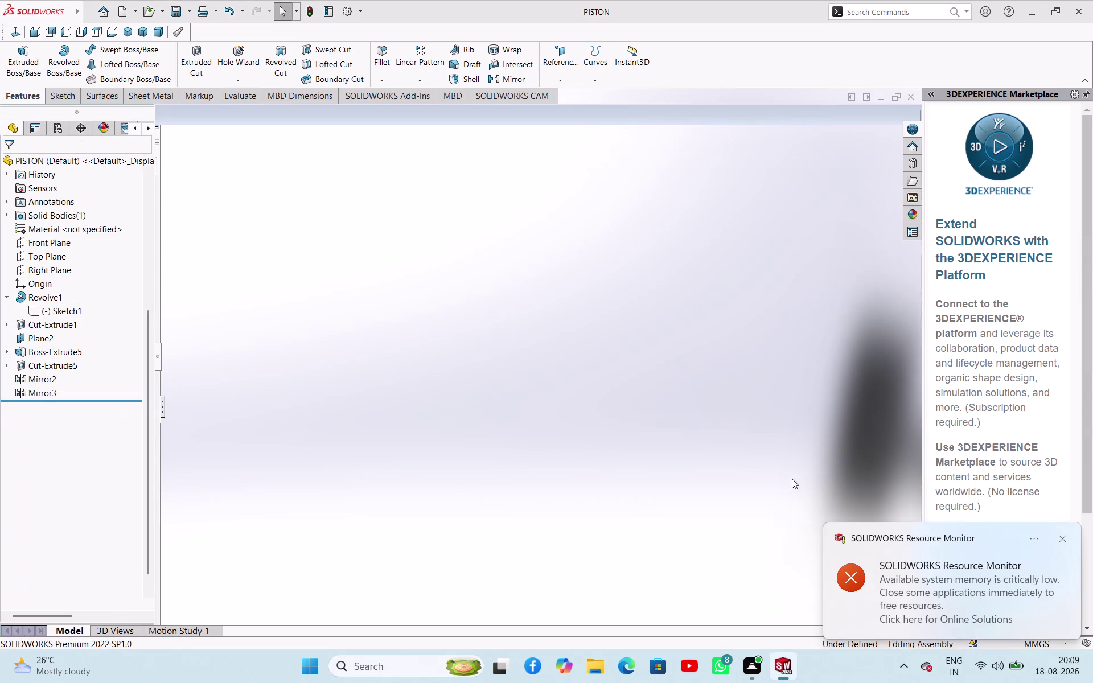
Zoom the assembly view and select the connecting rod's small end face.
scroll(up, 3)
scroll(up, 3)
scroll(down, 3)
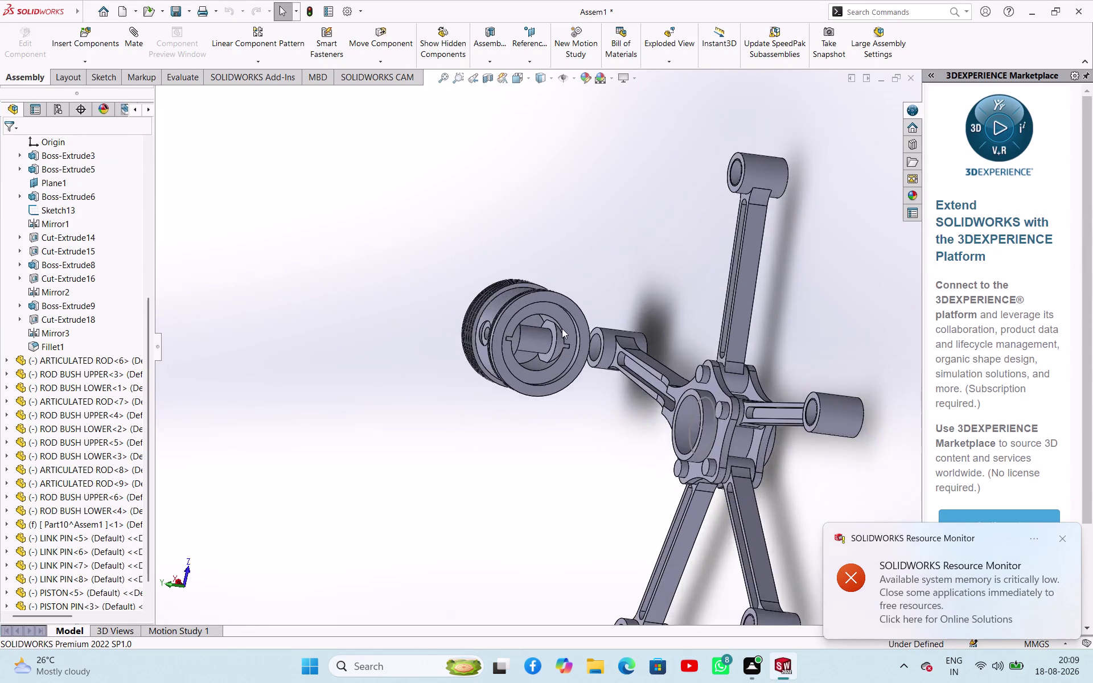
scroll(down, 3)
scroll(down, 3)
click(688, 376)
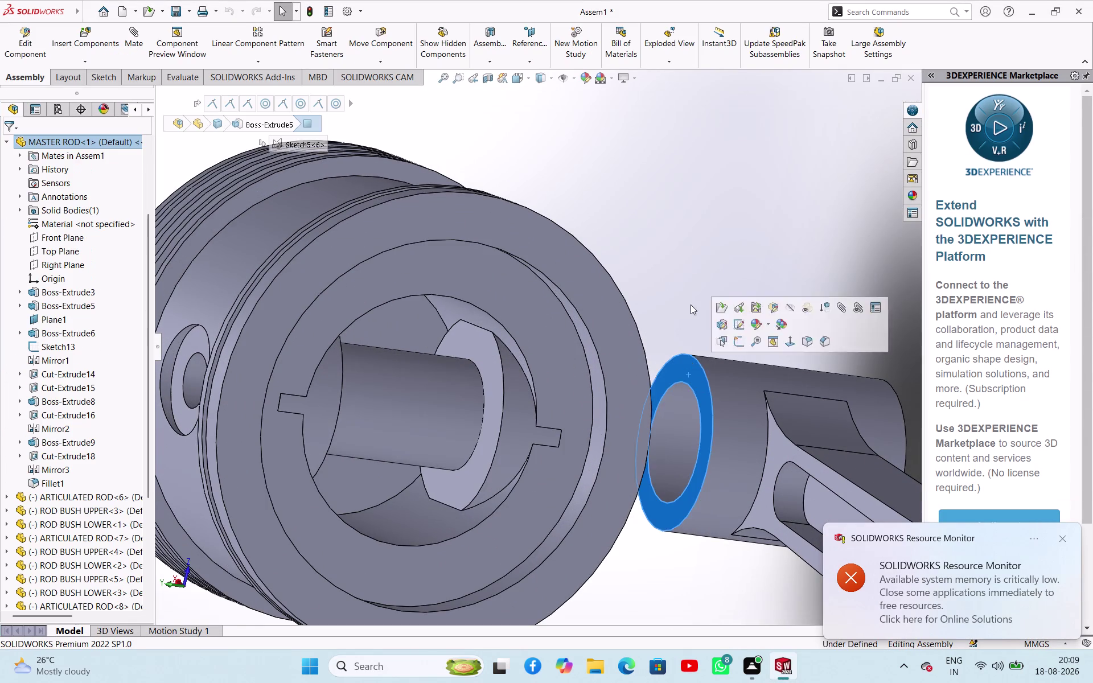
Orbit and zoom around the rebuilt piston seated at the rod end.
scroll(up, 3)
middle_drag(677, 291, 580, 270)
scroll(up, 3)
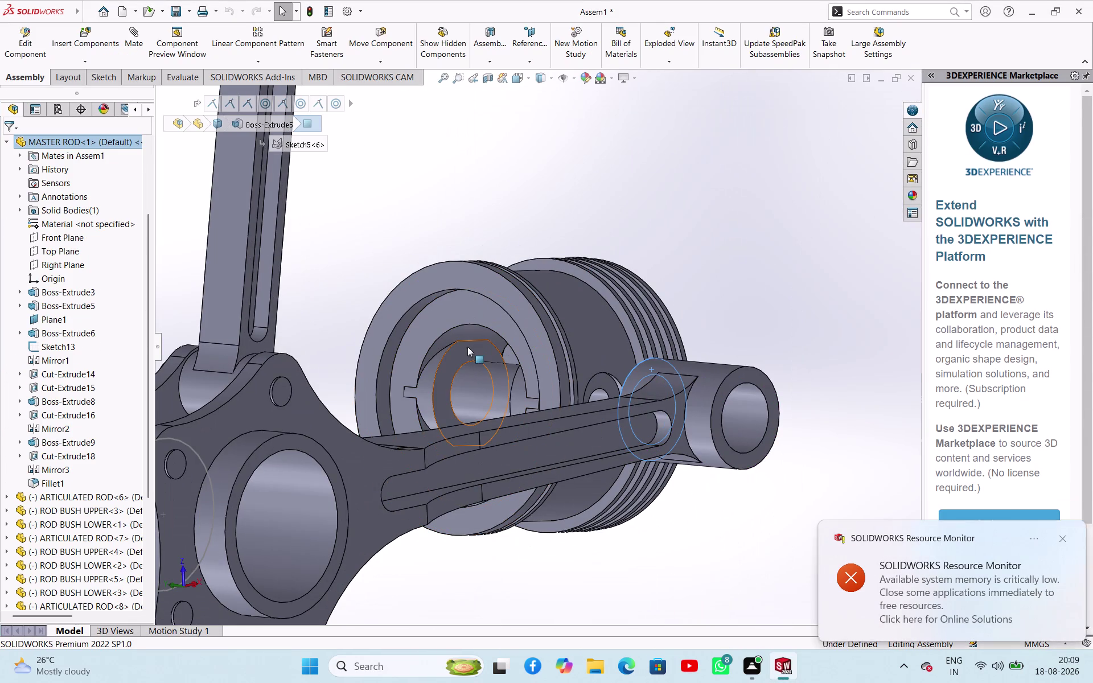
scroll(up, 3)
middle_drag(644, 267, 746, 325)
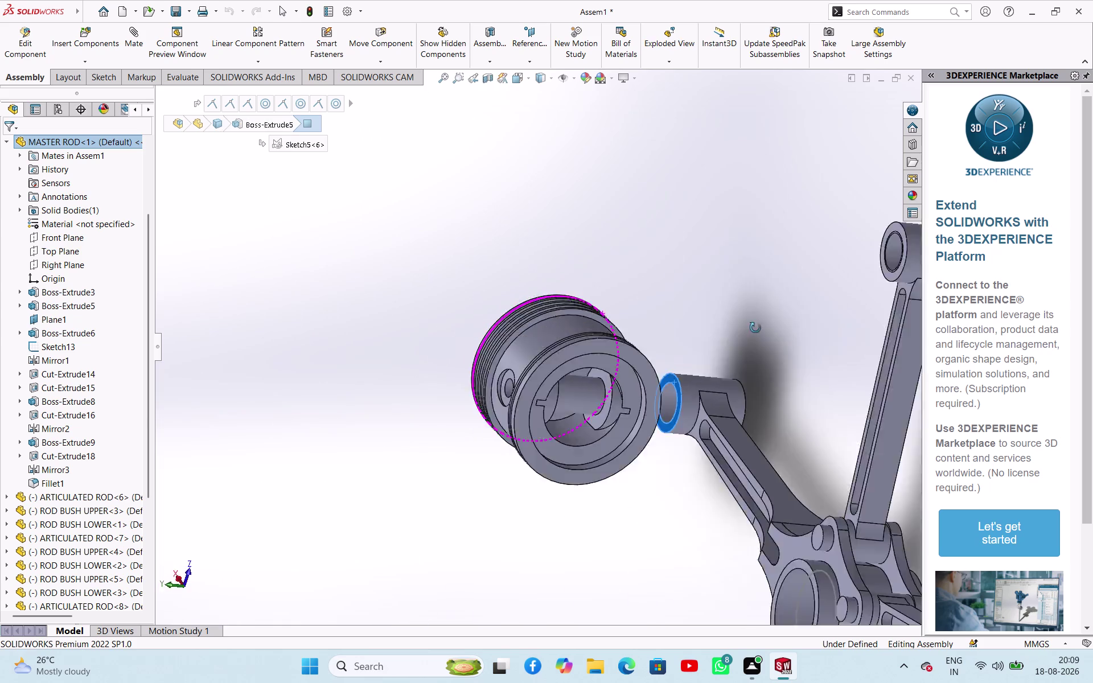
middle_drag(746, 325, 792, 317)
click(726, 300)
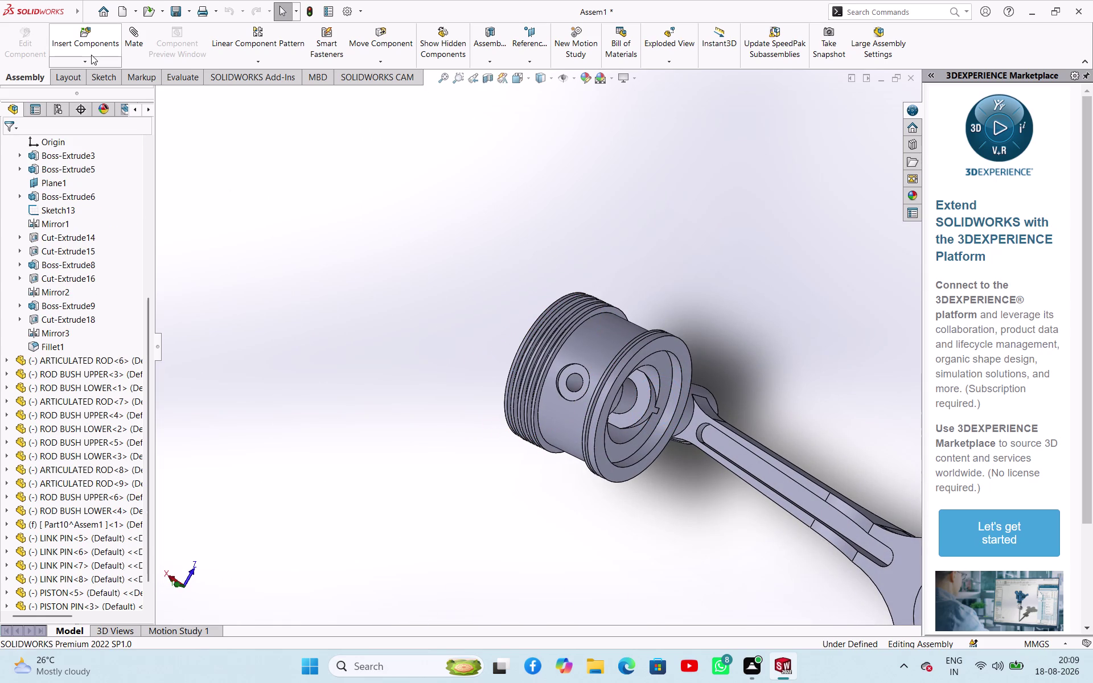
click(91, 59)
click(128, 77)
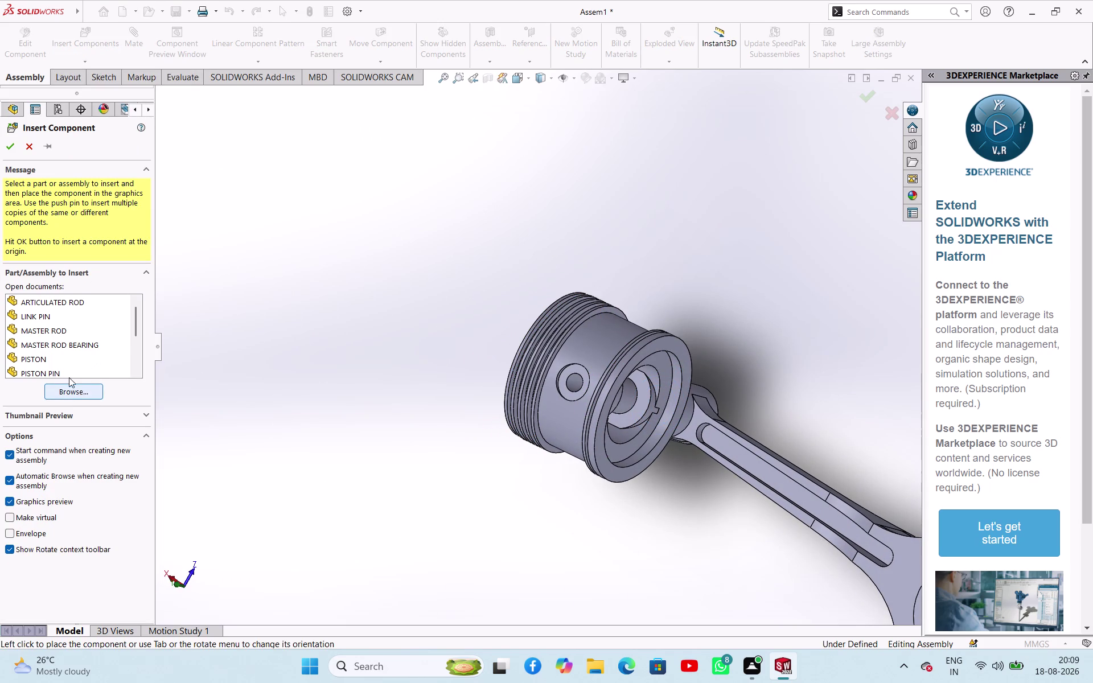
drag(67, 370, 248, 378)
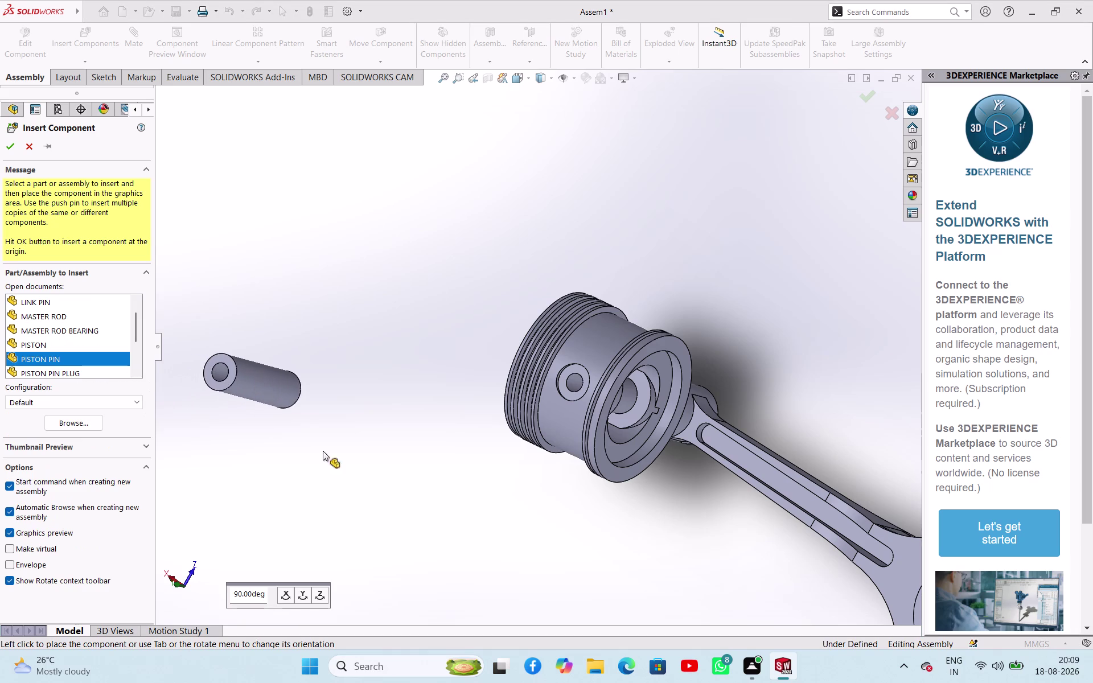
key(Escape)
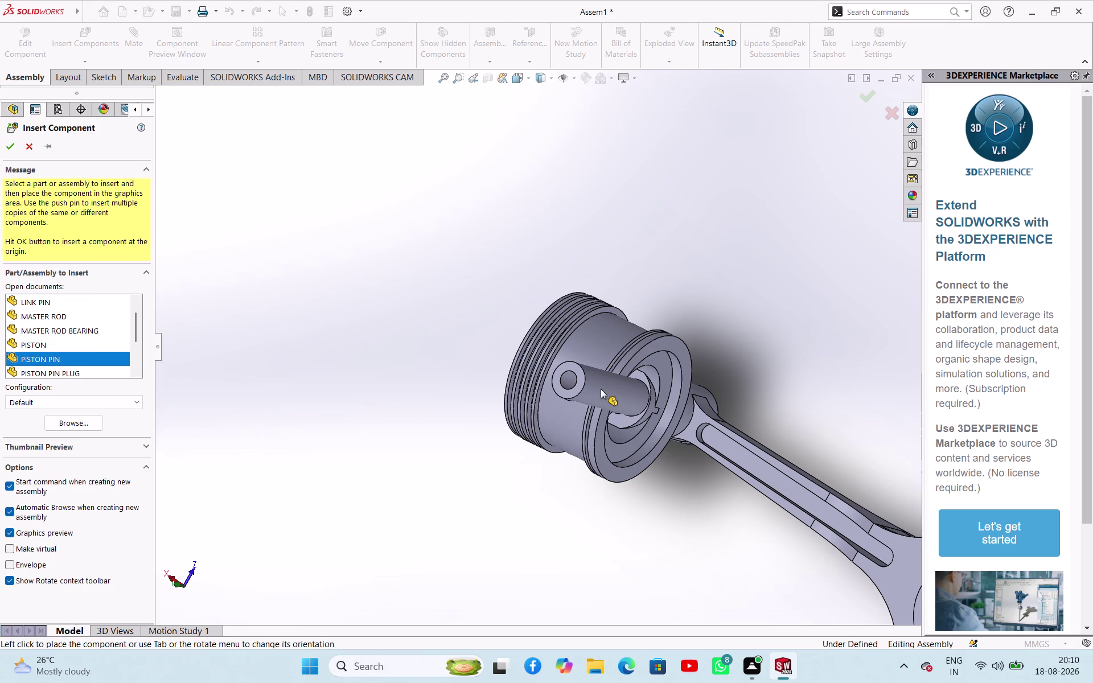
right_click(334, 296)
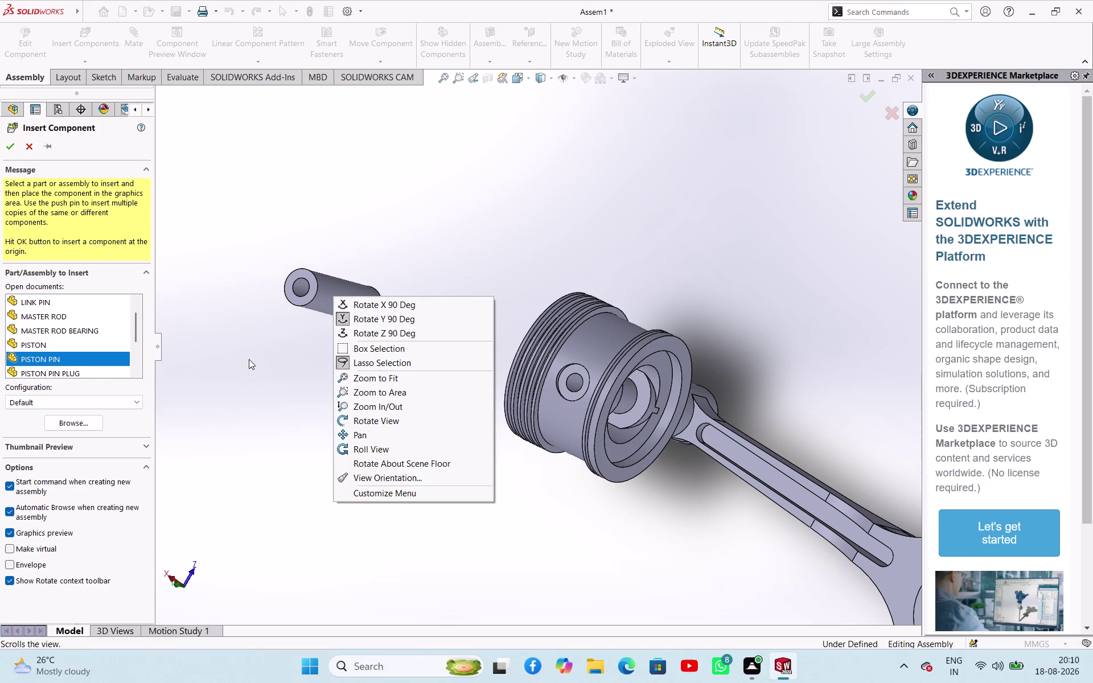
click(249, 359)
key(Escape)
key(Escape)
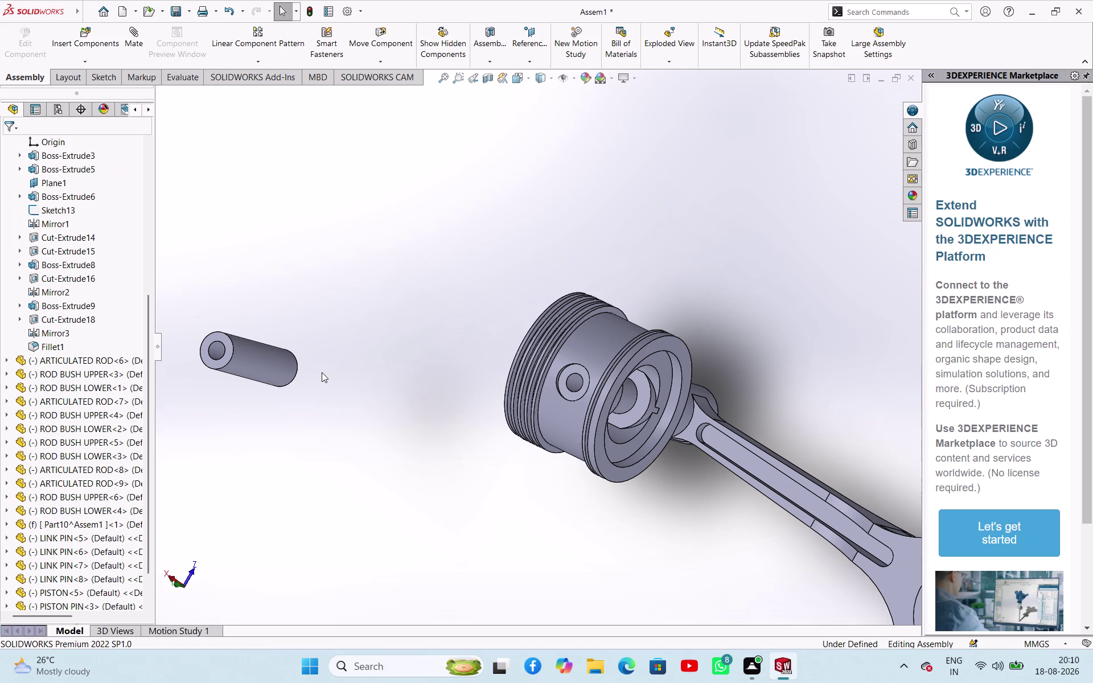
key(ctrl+z)
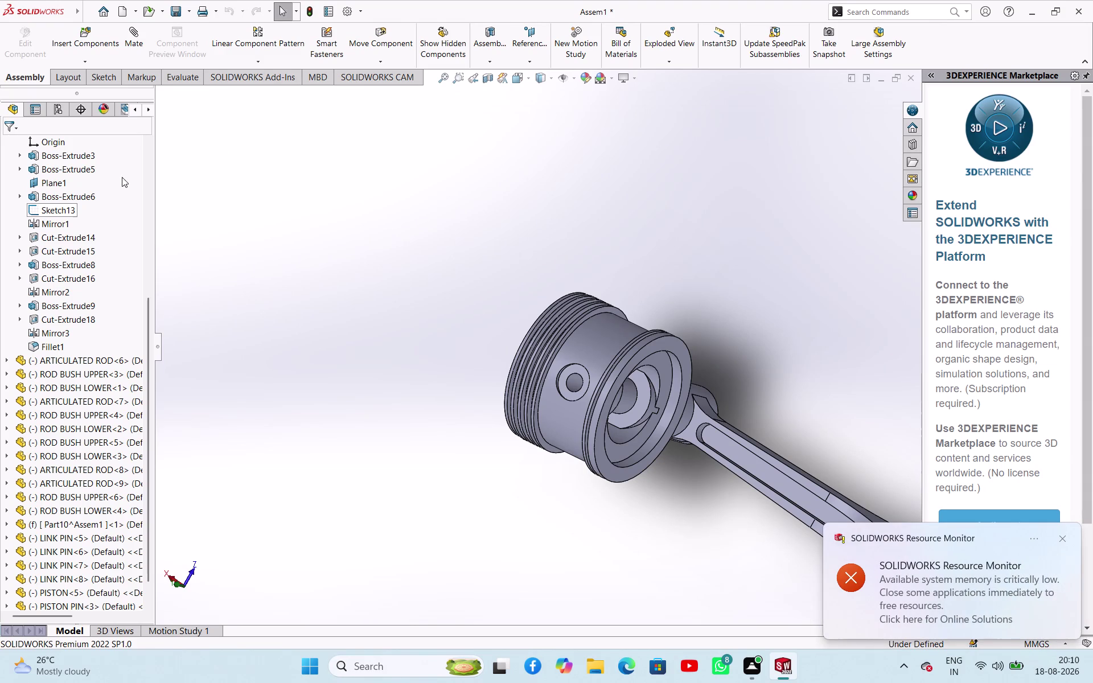
Orbit and zoom around the piston, then collapse the 3DEXPERIENCE Marketplace pane.
middle_drag(617, 222, 569, 184)
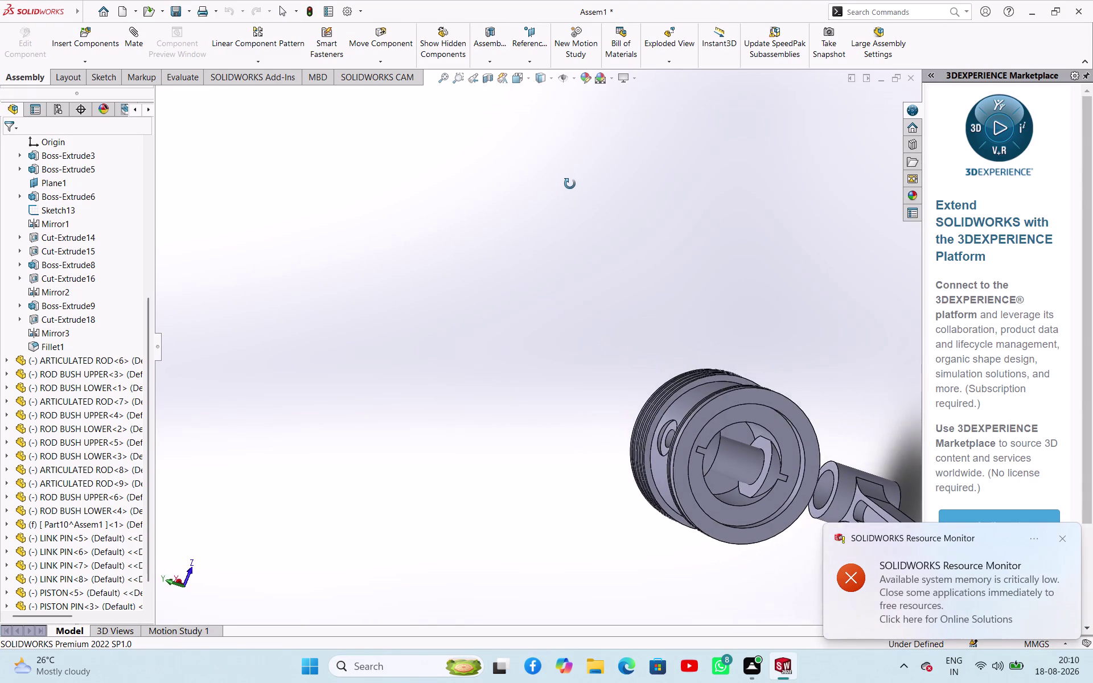
middle_drag(569, 184, 628, 331)
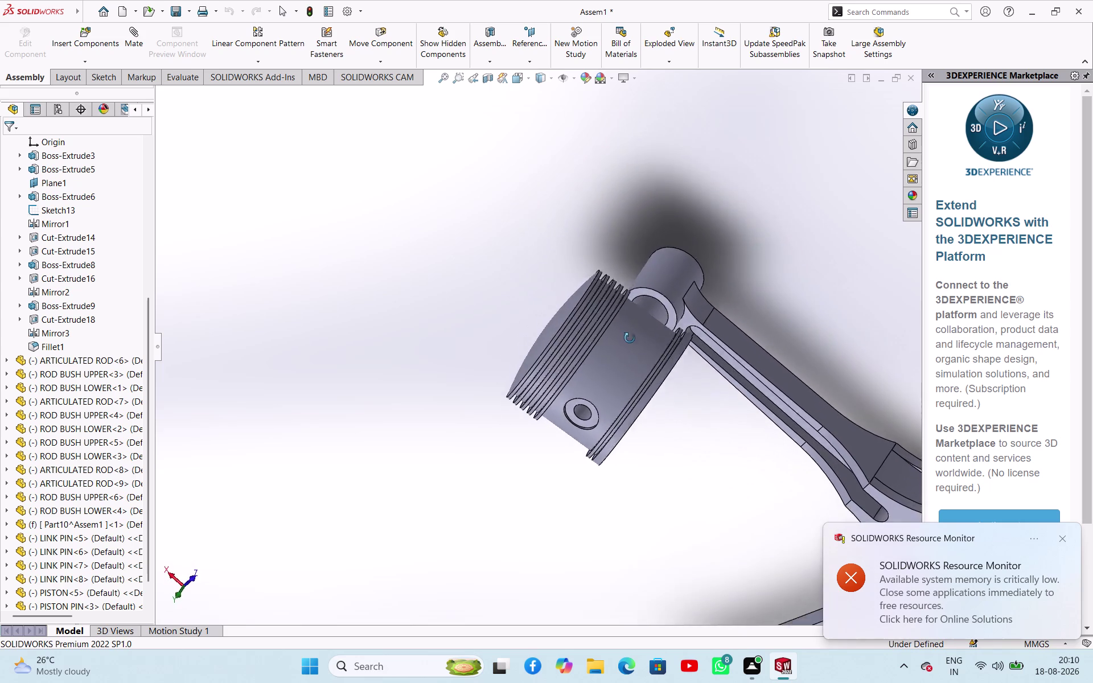
middle_drag(628, 331, 617, 304)
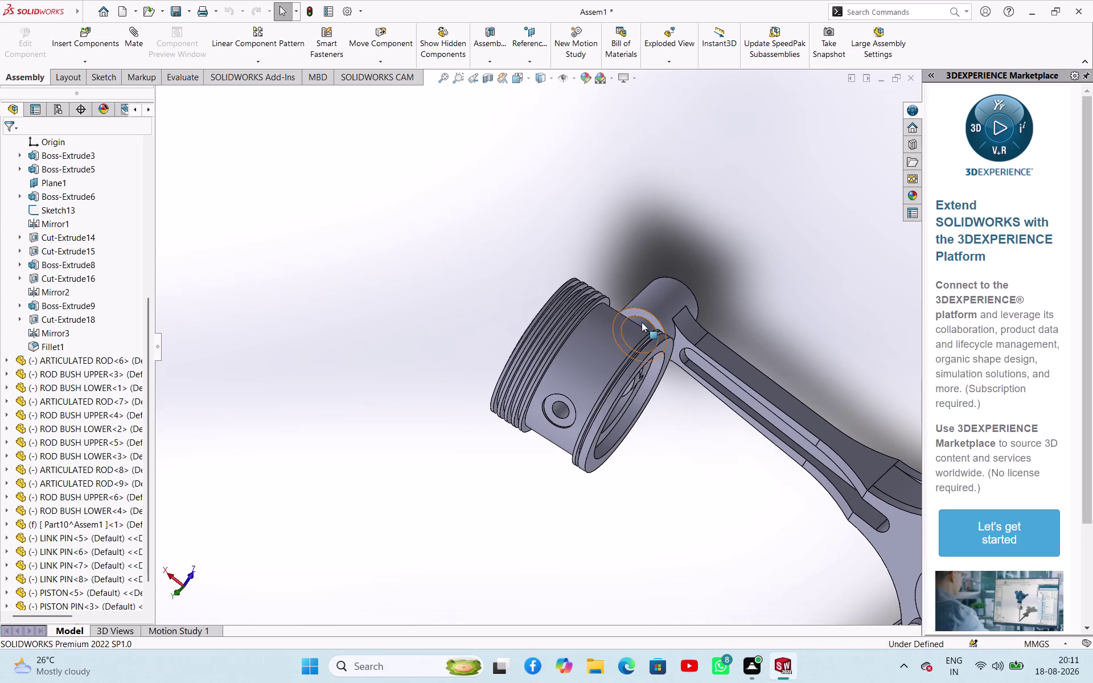
scroll(up, 3)
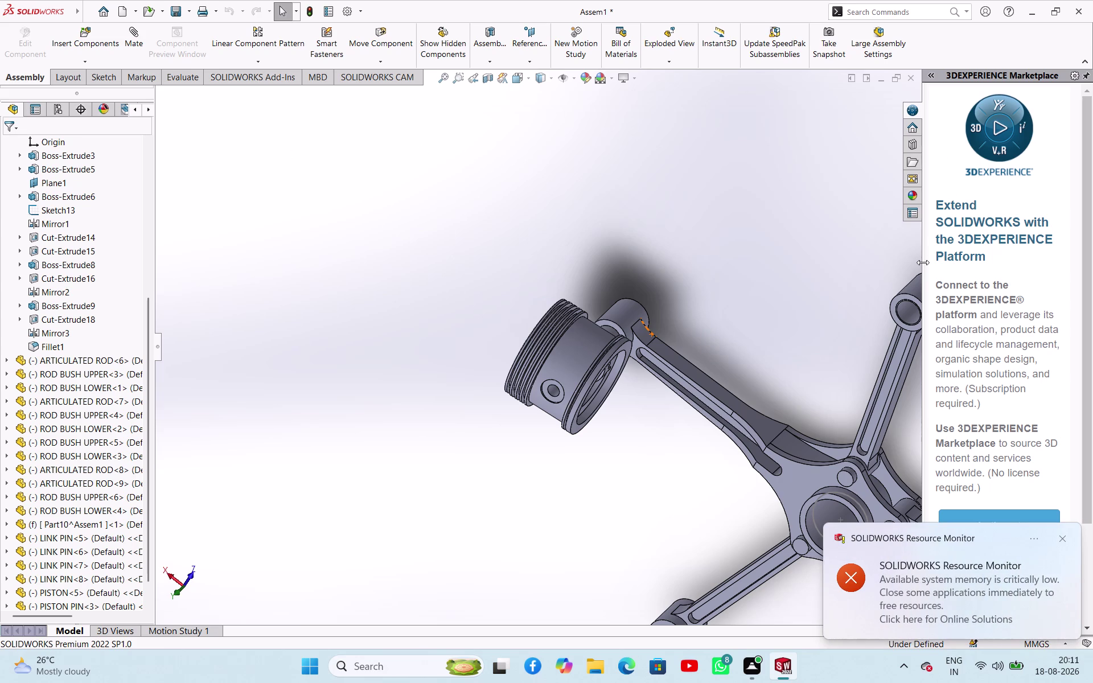
drag(923, 263, 1092, 276)
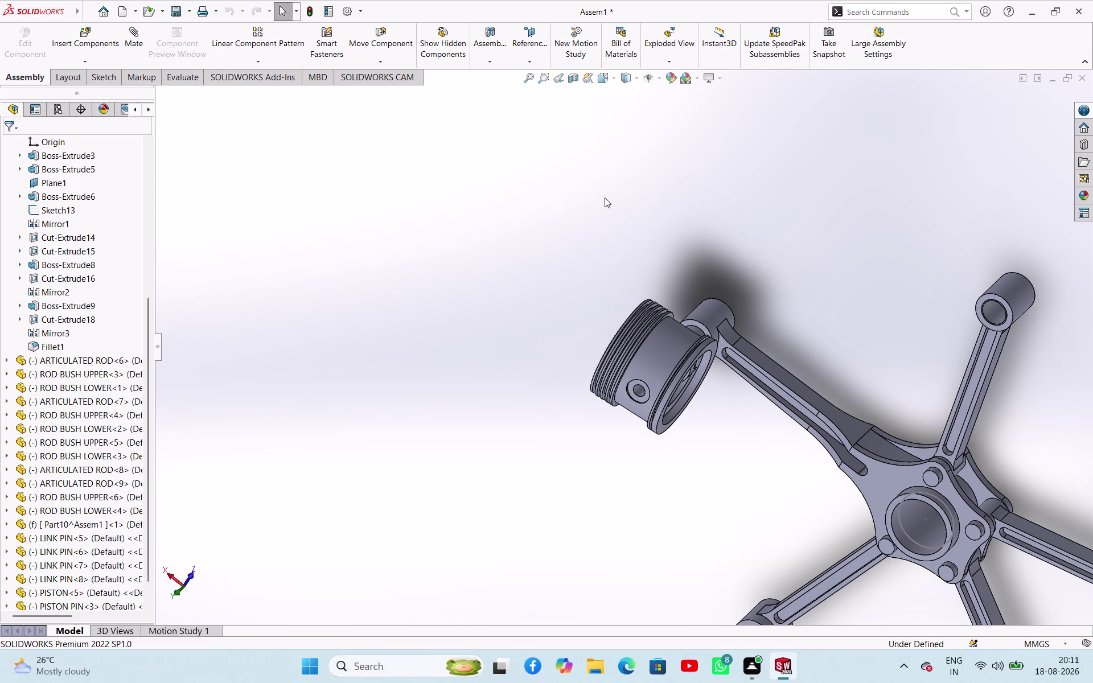